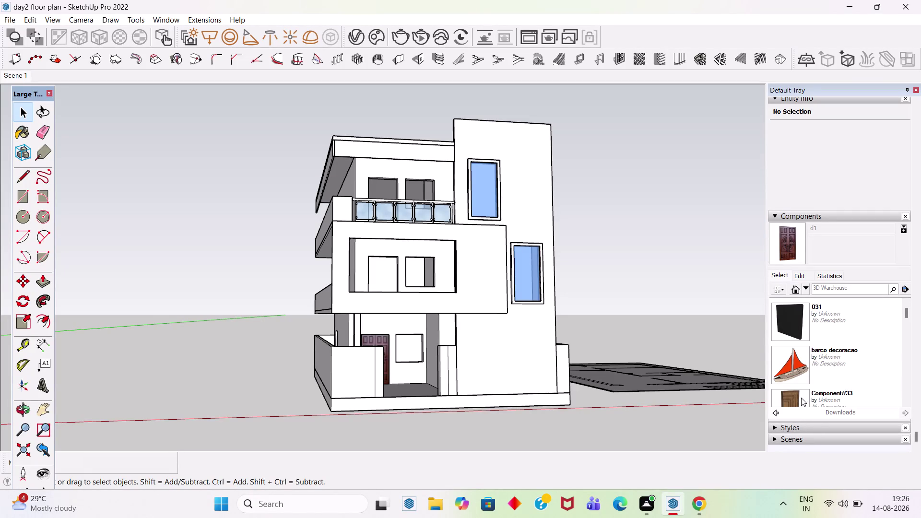
Insert the wooden Component#33 door, accepting the version warning, into the first-floor opening.
scroll(down, 3)
click(795, 323)
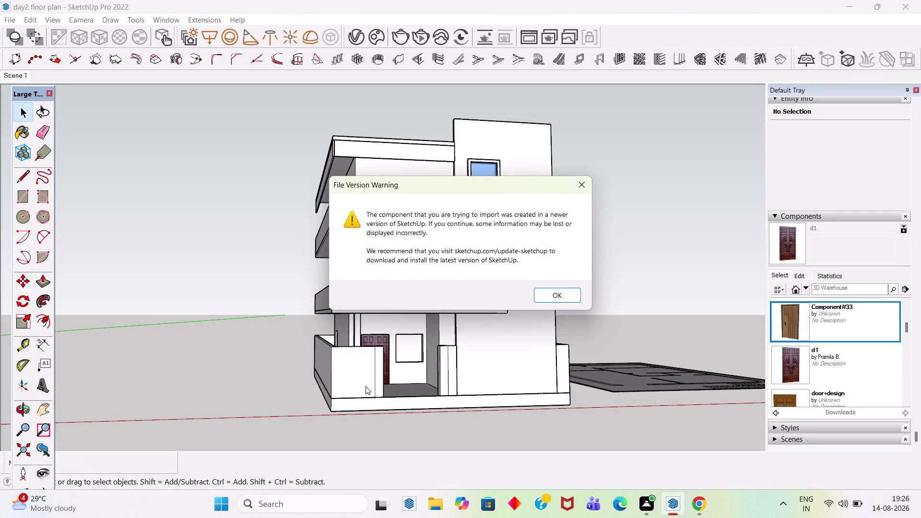
click(581, 184)
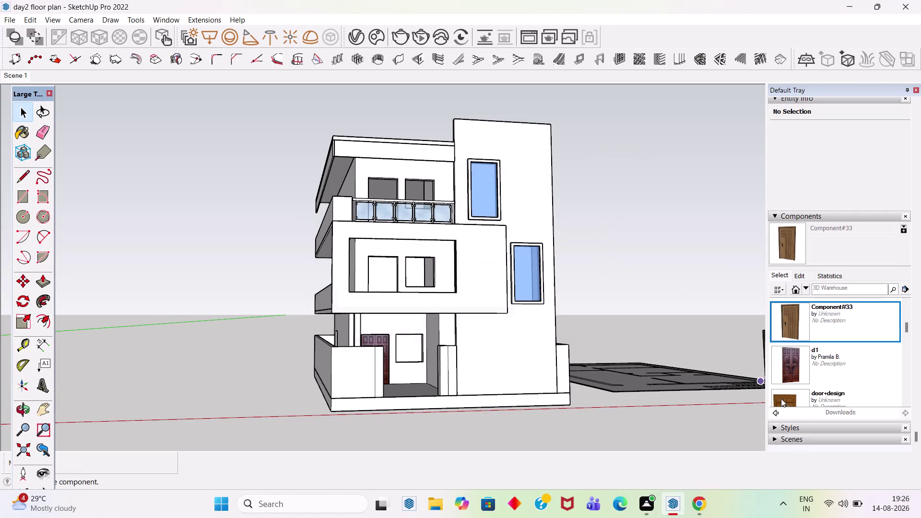
scroll(up, 3)
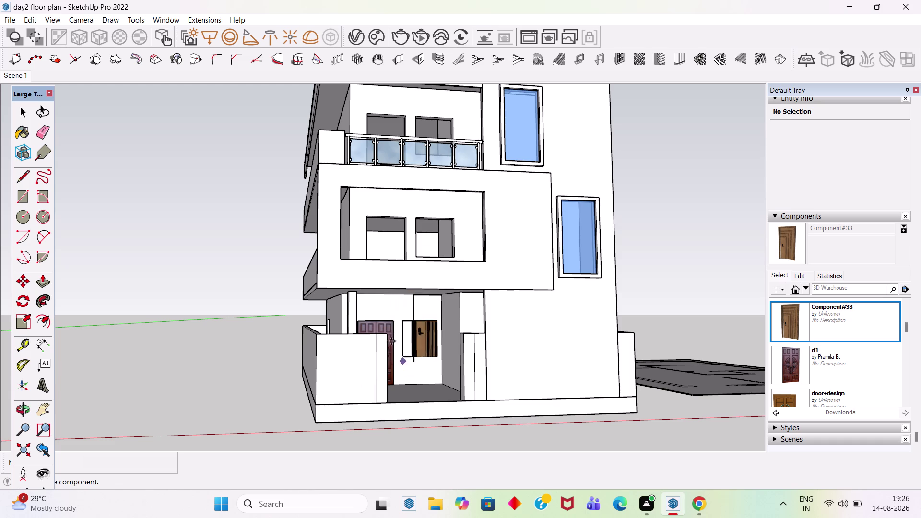
middle_drag(371, 254, 375, 335)
scroll(up, 3)
middle_drag(404, 265, 376, 320)
scroll(up, 3)
click(354, 305)
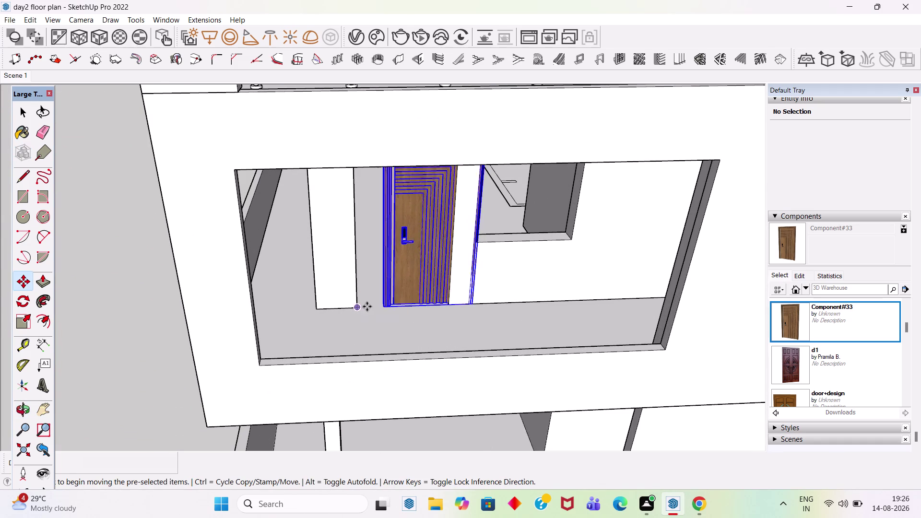
Snap the door's bottom corner to the opening corner and check it beside the window.
scroll(up, 3)
click(374, 297)
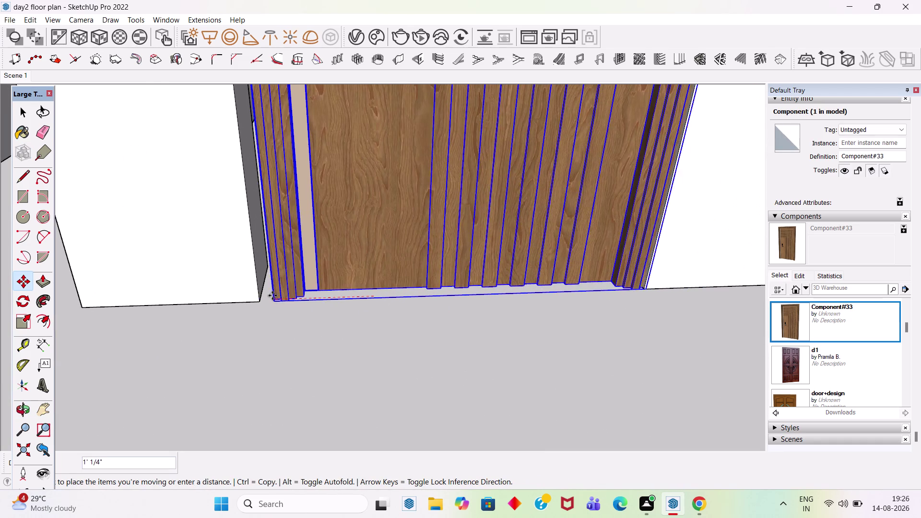
click(256, 300)
scroll(down, 3)
scroll(down, 3)
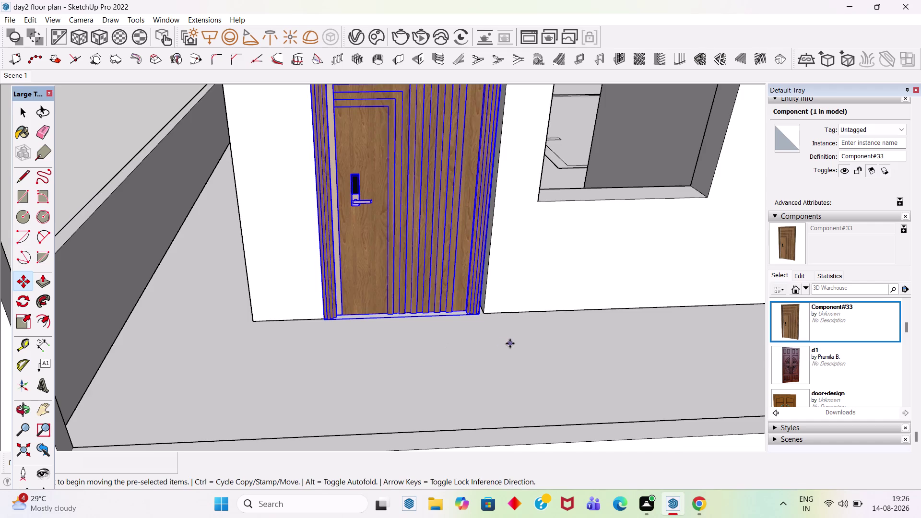
middle_drag(510, 343, 498, 293)
scroll(down, 3)
scroll(up, 3)
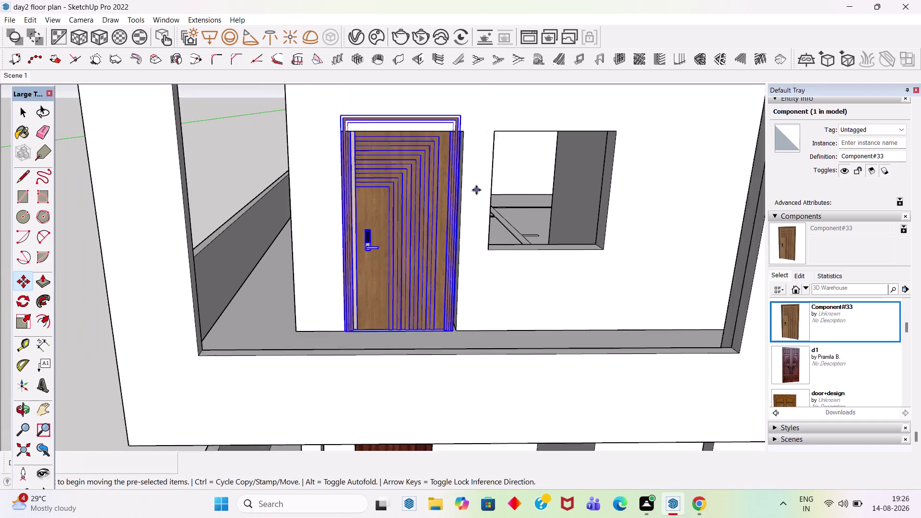
scroll(up, 3)
middle_drag(464, 189, 358, 208)
scroll(up, 3)
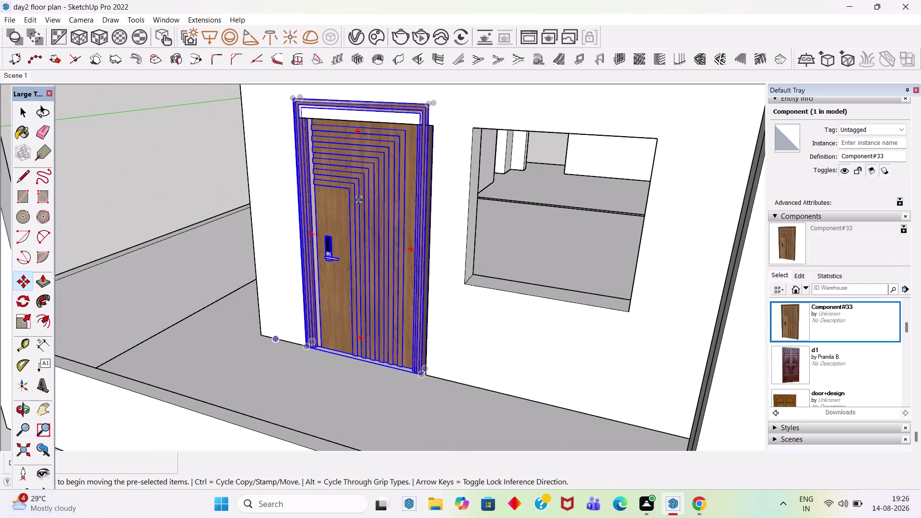
Finish placing the door and stretch its height up to the opening's top.
key(space)
key(s)
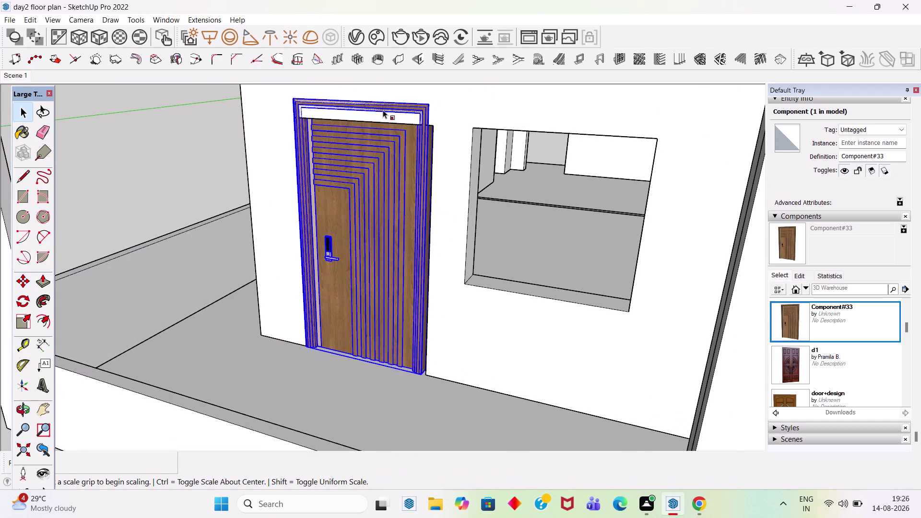
key(k)
scroll(up, 3)
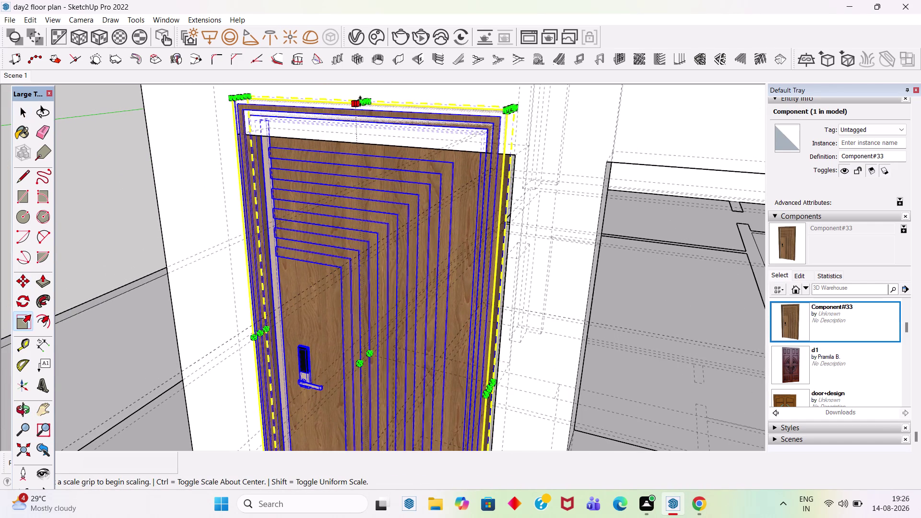
click(360, 102)
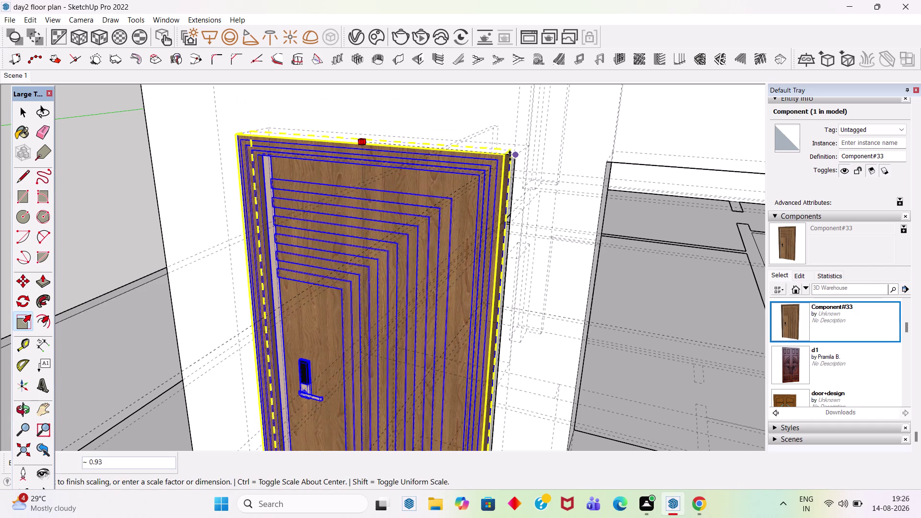
click(514, 155)
scroll(down, 3)
scroll(up, 3)
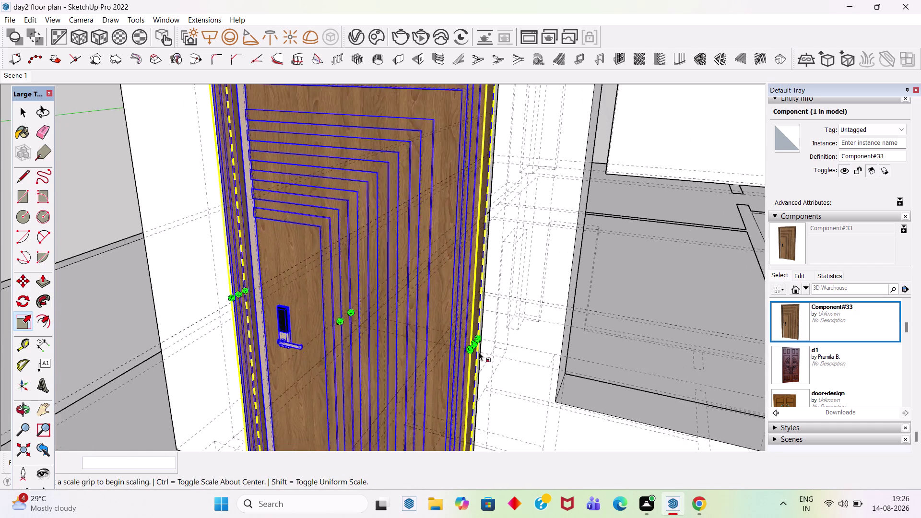
scroll(up, 3)
Stretch the door's width to fill the opening and leave the Scale tool.
click(474, 344)
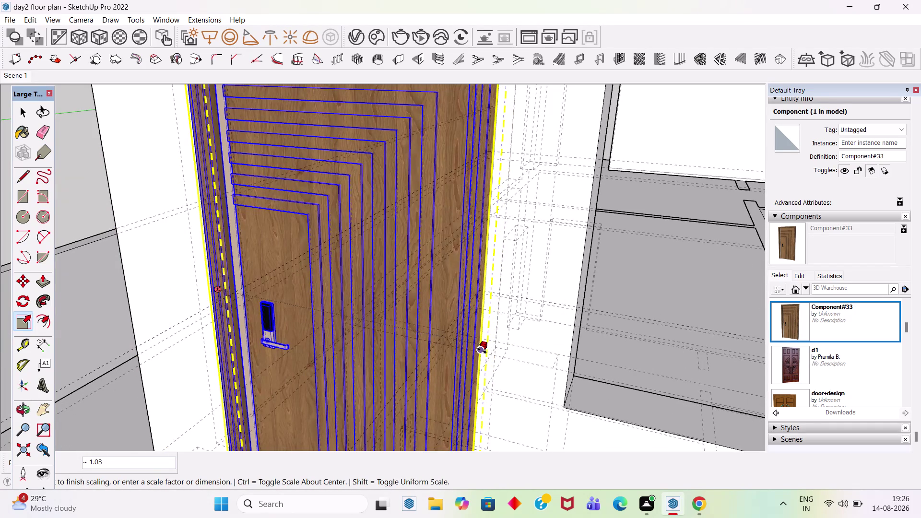
click(482, 356)
key(space)
key(Escape)
scroll(down, 3)
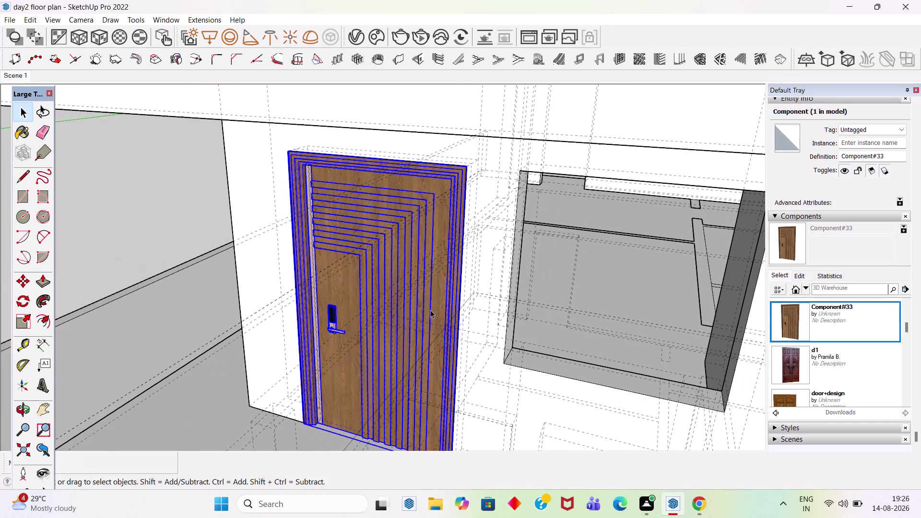
key(space)
key(k)
scroll(down, 3)
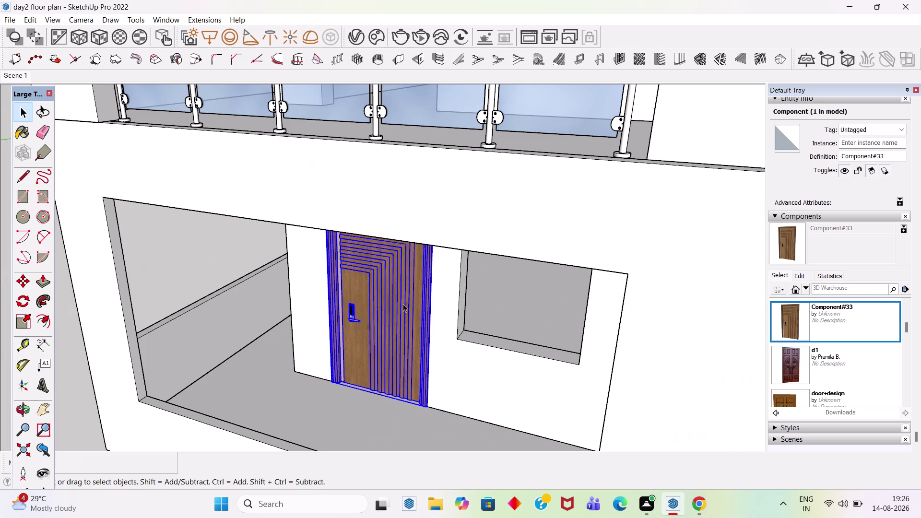
Select the wooden door and pick it up by its top corner with Move.
click(205, 255)
middle_drag(393, 327, 492, 216)
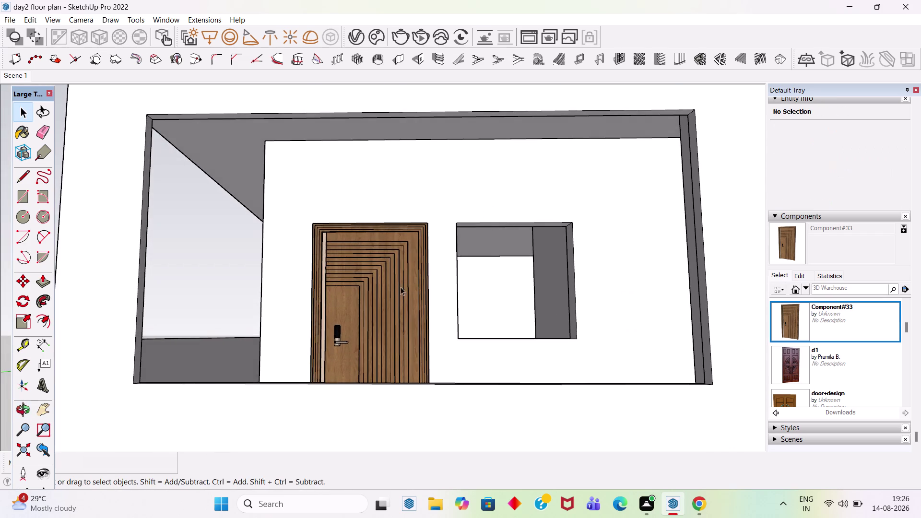
scroll(down, 3)
middle_drag(465, 269, 427, 309)
click(339, 328)
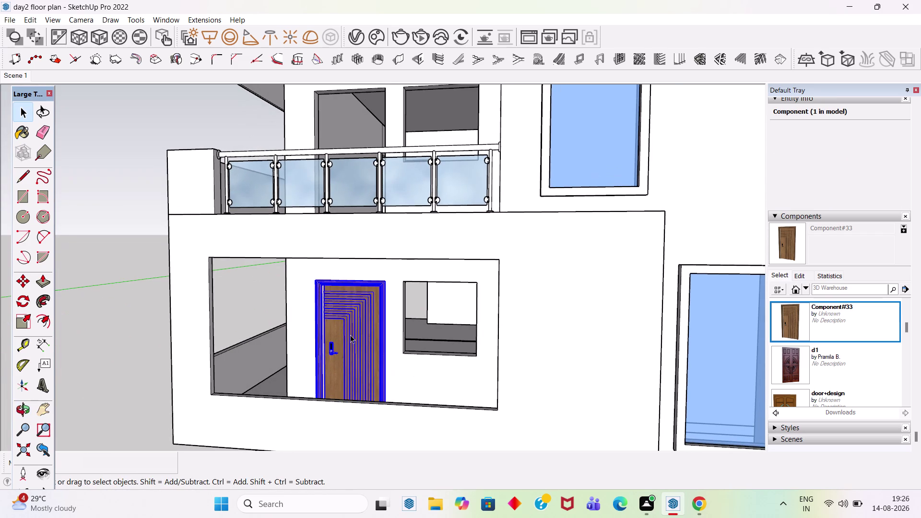
key(m)
scroll(up, 3)
middle_drag(390, 293, 388, 337)
scroll(down, 3)
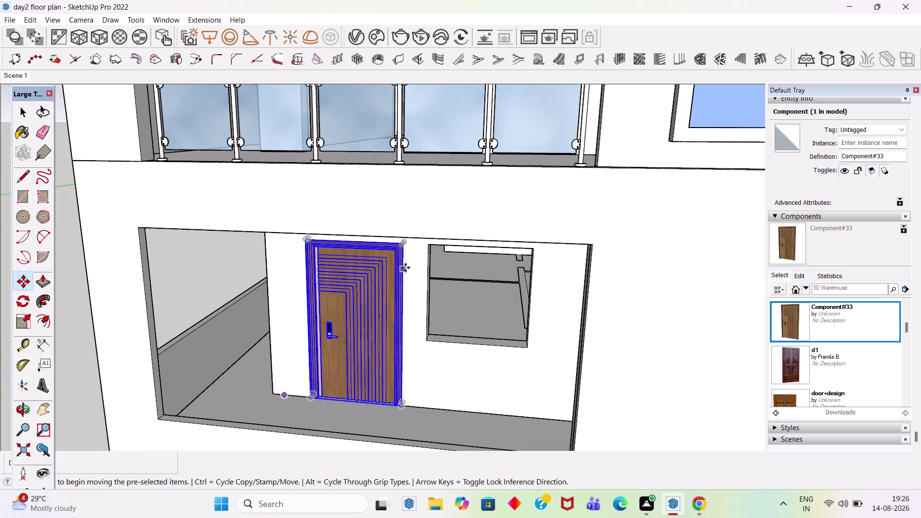
scroll(up, 3)
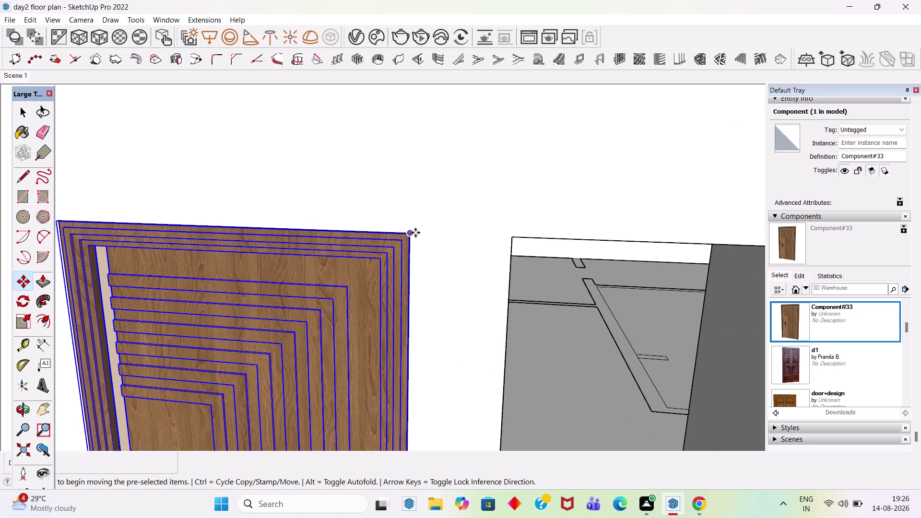
click(409, 233)
Drop the door copy into the second-floor opening behind the glass railing.
scroll(down, 3)
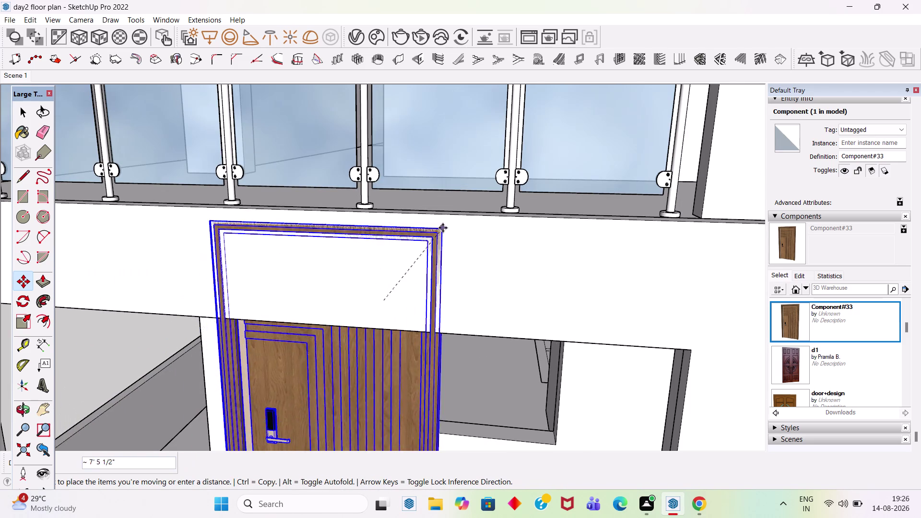
scroll(down, 3)
scroll(down, 3)
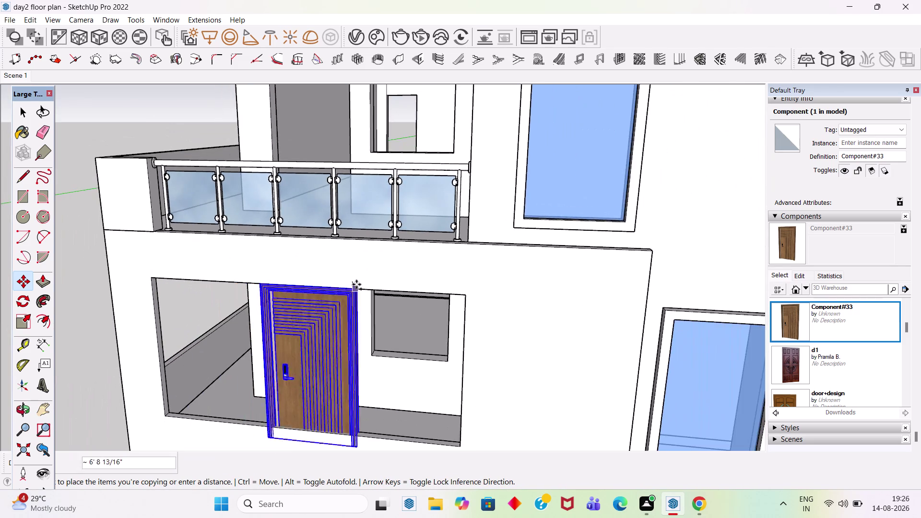
scroll(down, 3)
scroll(up, 3)
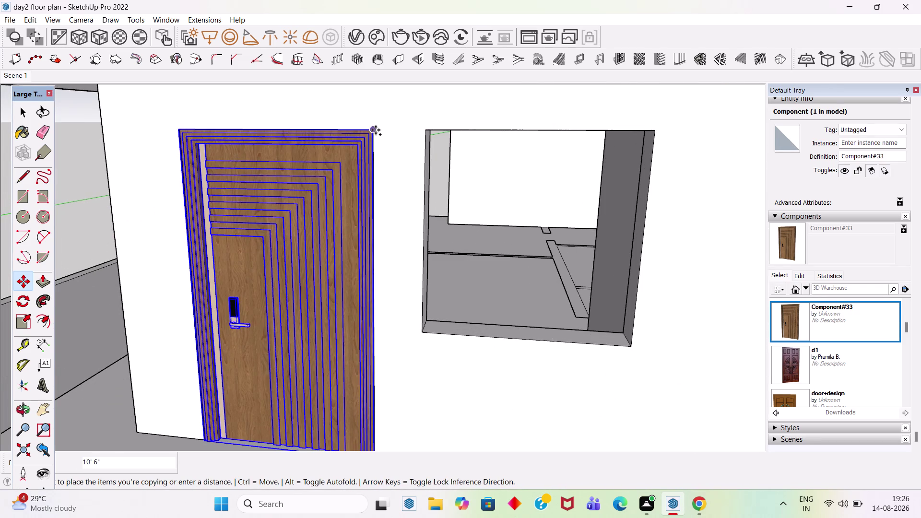
click(375, 130)
key(space)
scroll(down, 3)
click(264, 199)
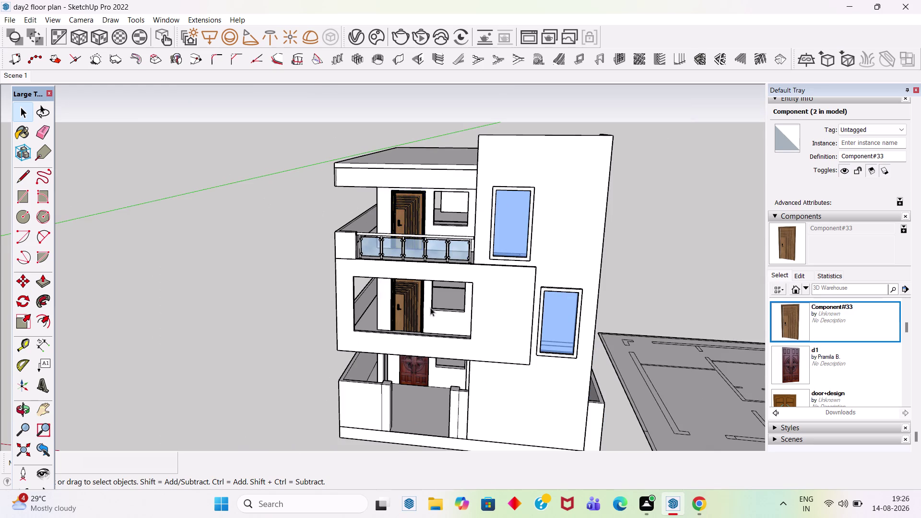
middle_drag(436, 304, 464, 254)
scroll(up, 3)
Delete the old ground-floor door and insert the carved double door into the entrance.
click(407, 383)
key(Delete)
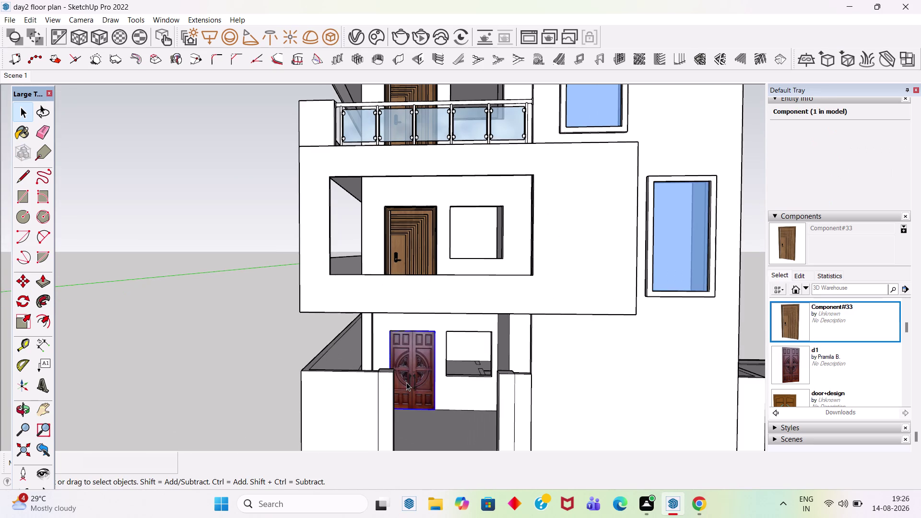
scroll(down, 3)
scroll(down, 3)
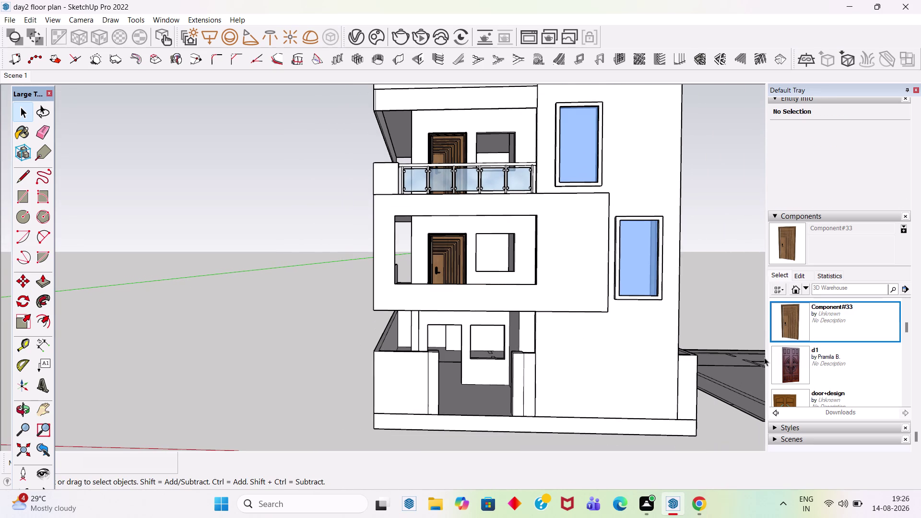
scroll(down, 3)
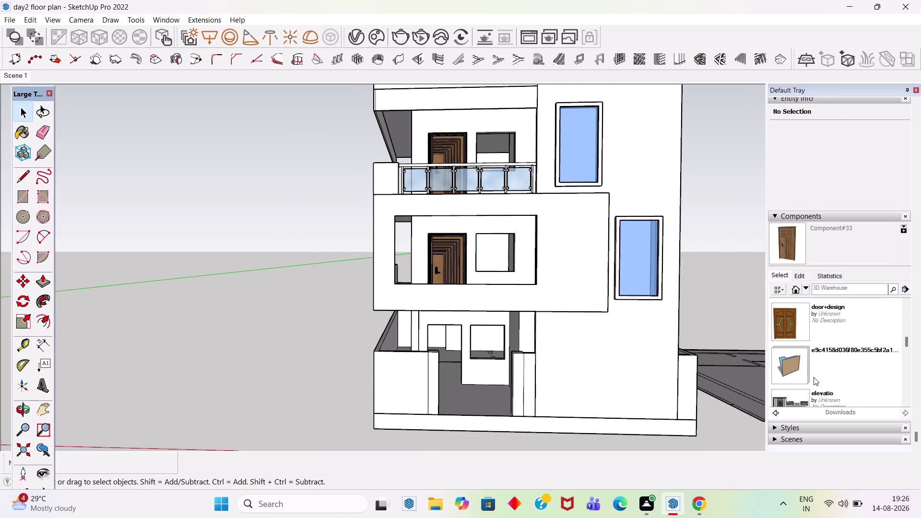
click(782, 317)
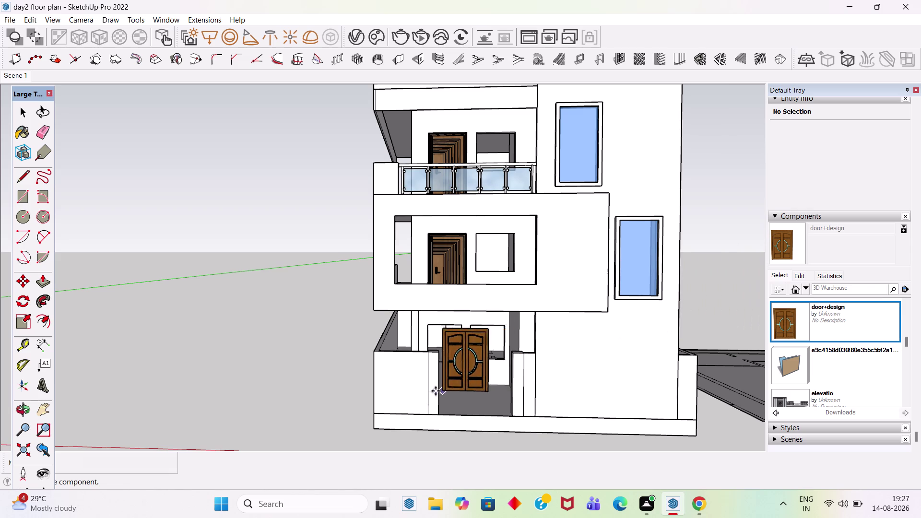
scroll(up, 3)
scroll(up, 3)
middle_drag(485, 369, 448, 428)
scroll(up, 3)
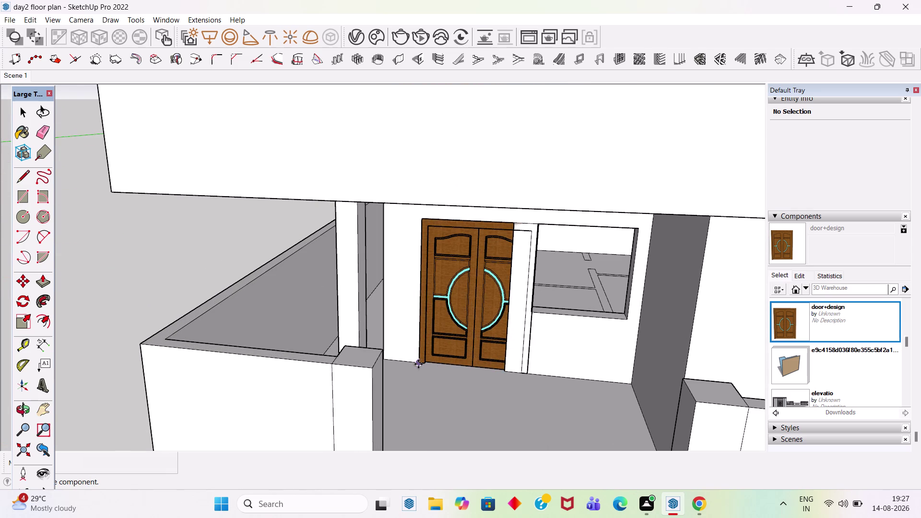
Scale the double door's right side to about 0.78 so it fits the gap.
click(418, 364)
key(s)
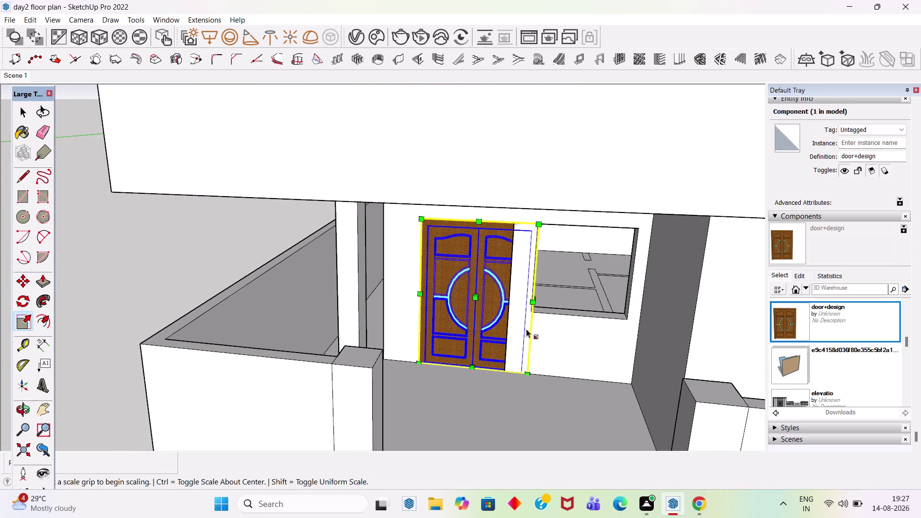
scroll(up, 3)
middle_drag(553, 293, 513, 290)
scroll(up, 3)
scroll(up, 3)
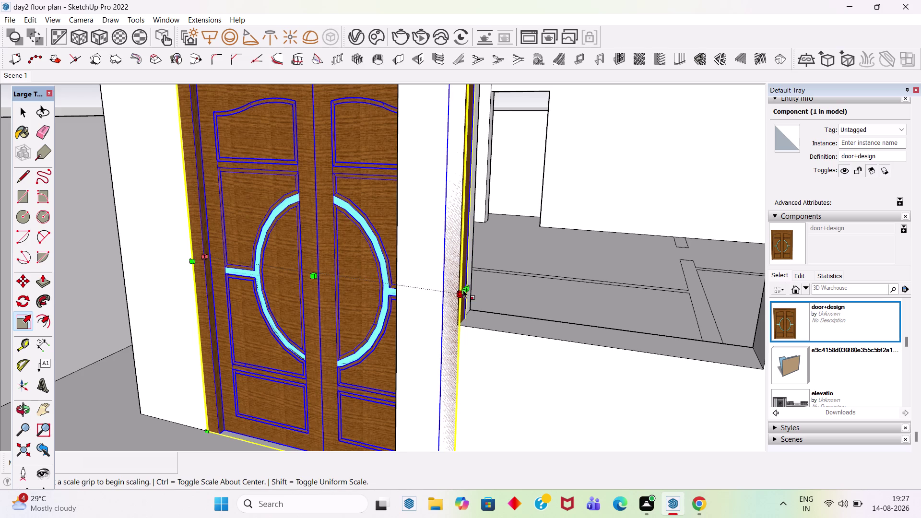
click(464, 288)
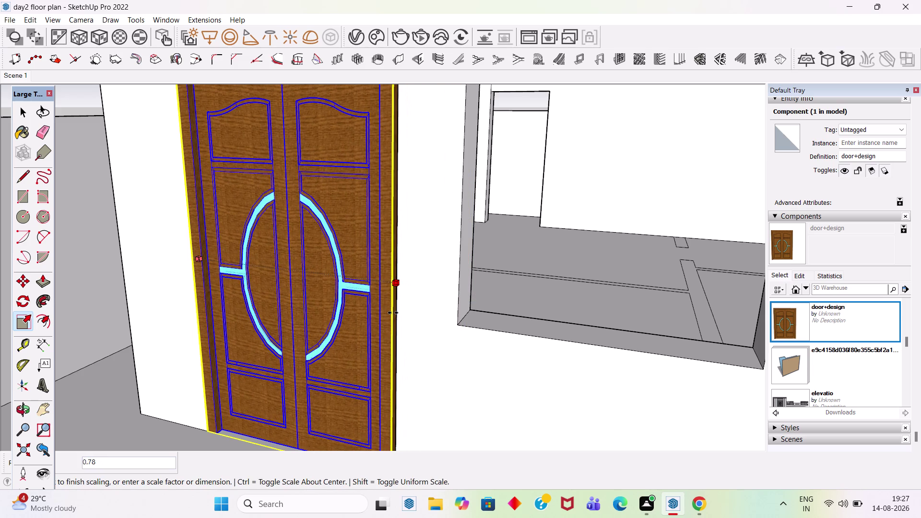
click(397, 319)
scroll(down, 3)
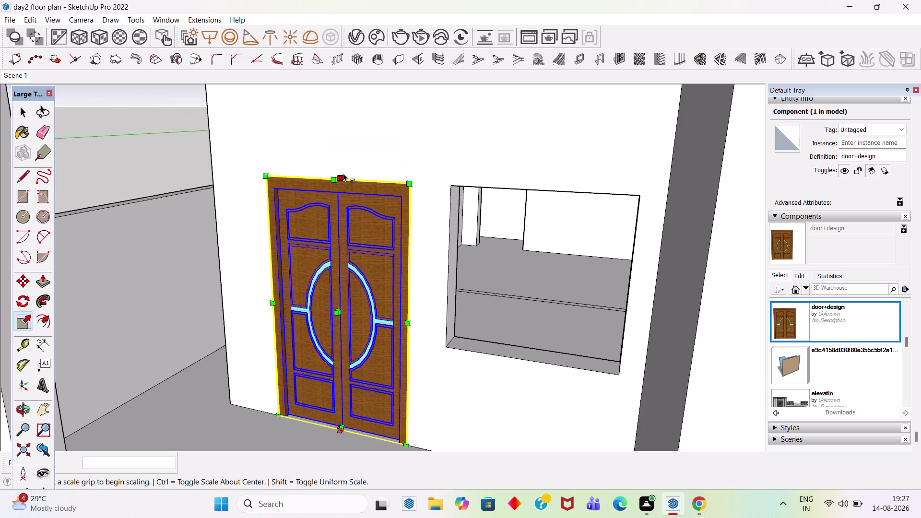
scroll(up, 3)
middle_drag(357, 181, 517, 172)
scroll(down, 3)
key(space)
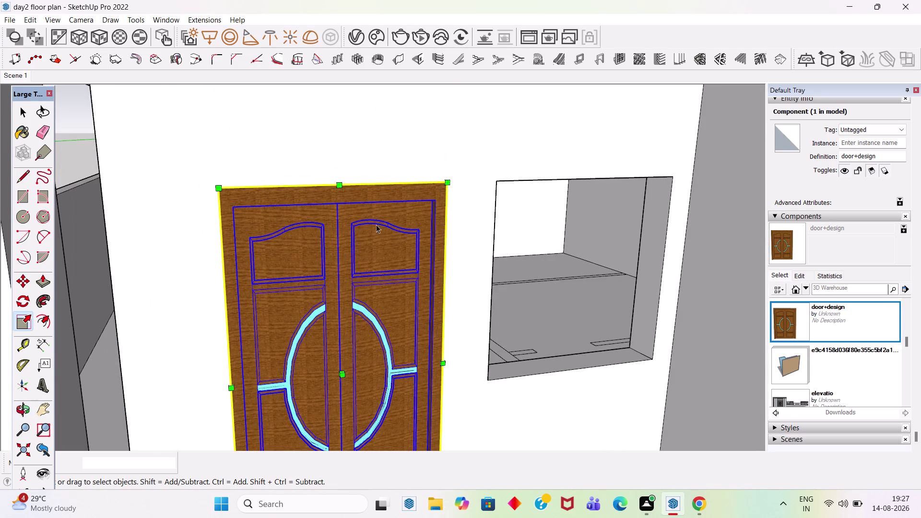
Deselect the door and frame the whole house front.
scroll(down, 3)
scroll(down, 3)
scroll(down, 3)
click(129, 269)
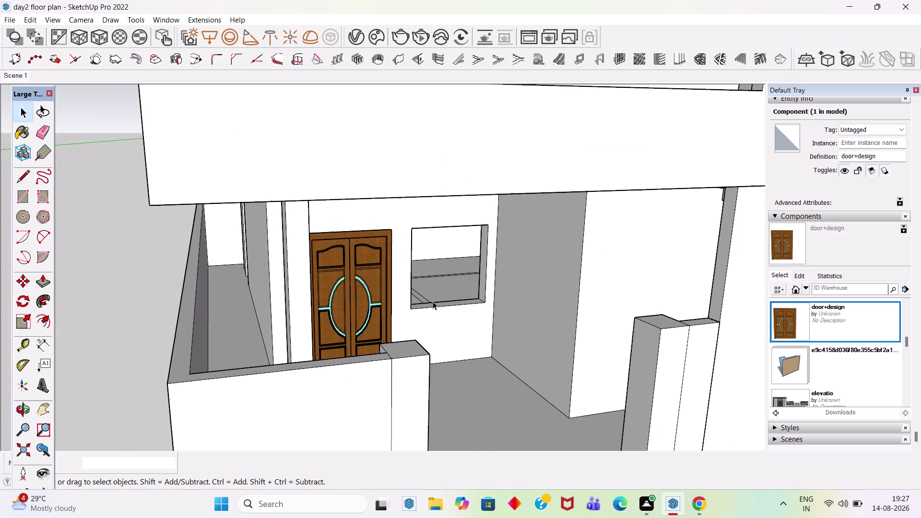
middle_drag(422, 296, 360, 257)
scroll(down, 3)
middle_drag(343, 318, 331, 318)
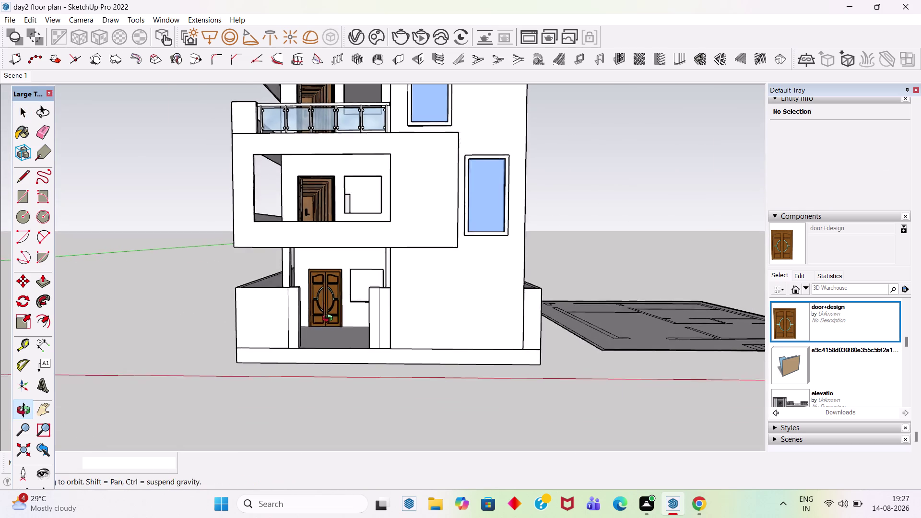
middle_drag(331, 318, 353, 316)
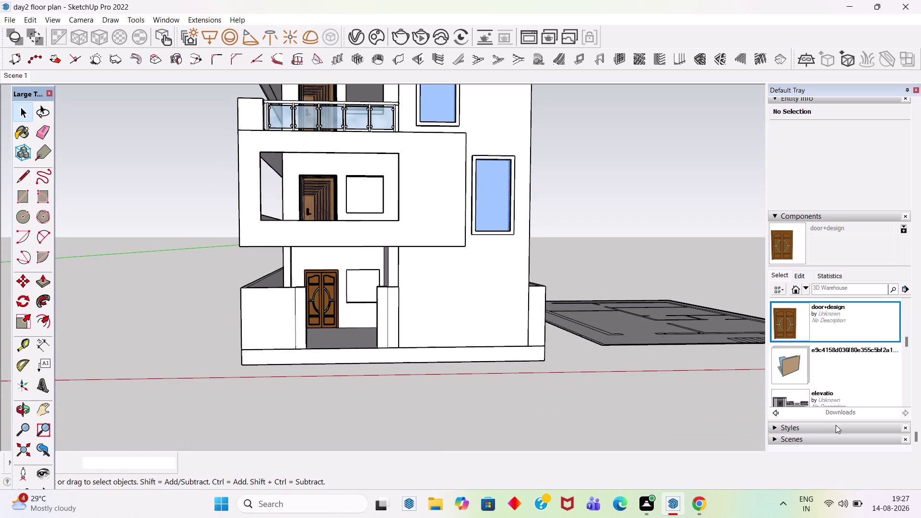
scroll(down, 3)
Place the Janela aluminio window in the ground-floor wall beside the double door.
click(791, 336)
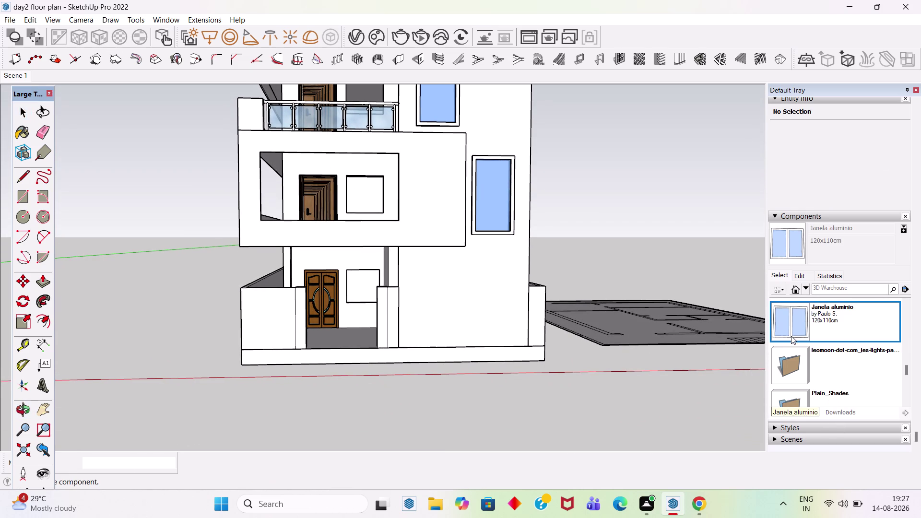
scroll(up, 3)
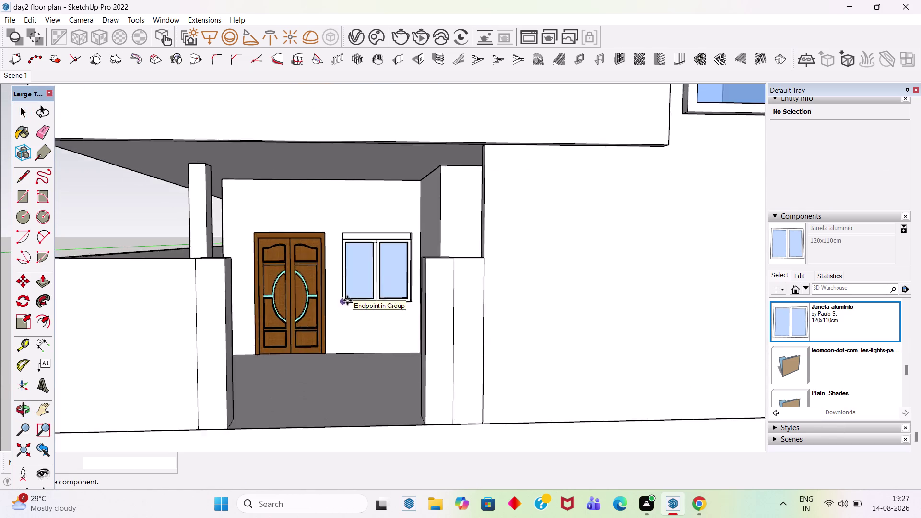
scroll(up, 3)
scroll(up, 3)
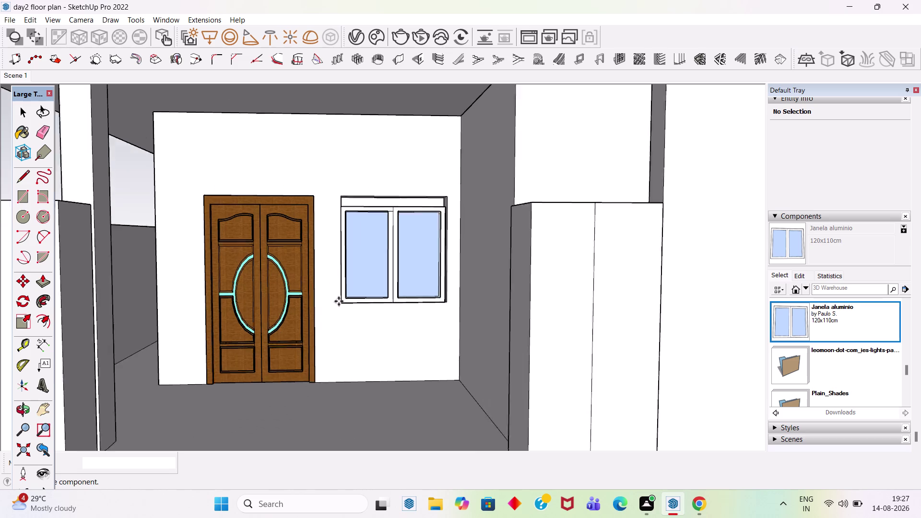
scroll(up, 3)
scroll(up, 3)
click(342, 303)
Orbit around the new aluminium window to inspect it from the side.
middle_drag(425, 242, 366, 352)
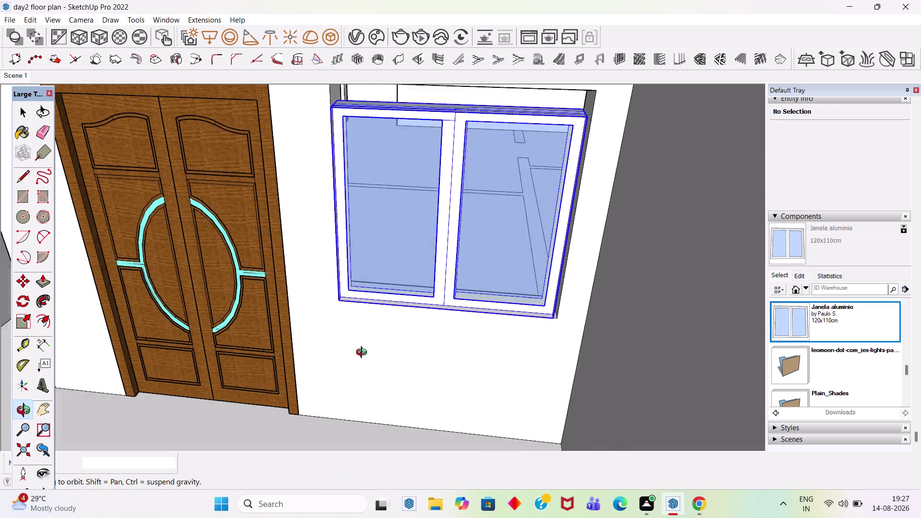
middle_drag(366, 353, 337, 335)
scroll(down, 3)
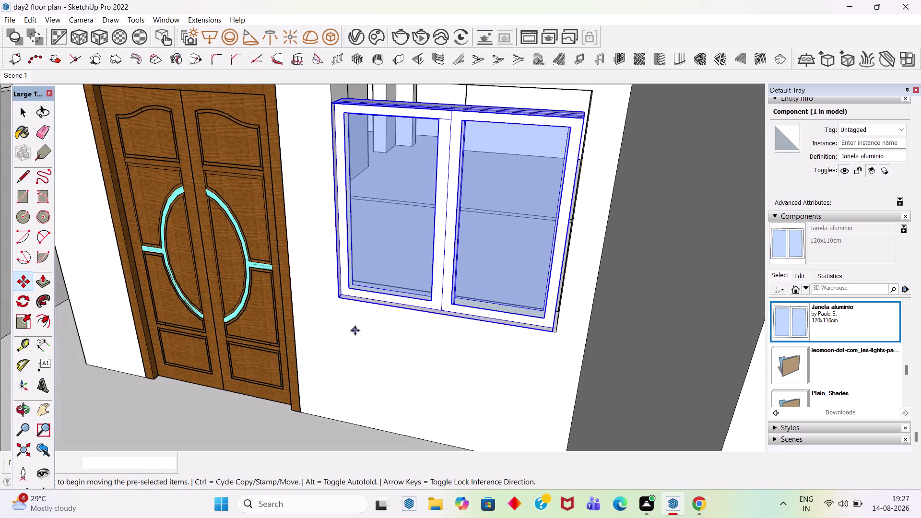
scroll(down, 3)
click(30, 452)
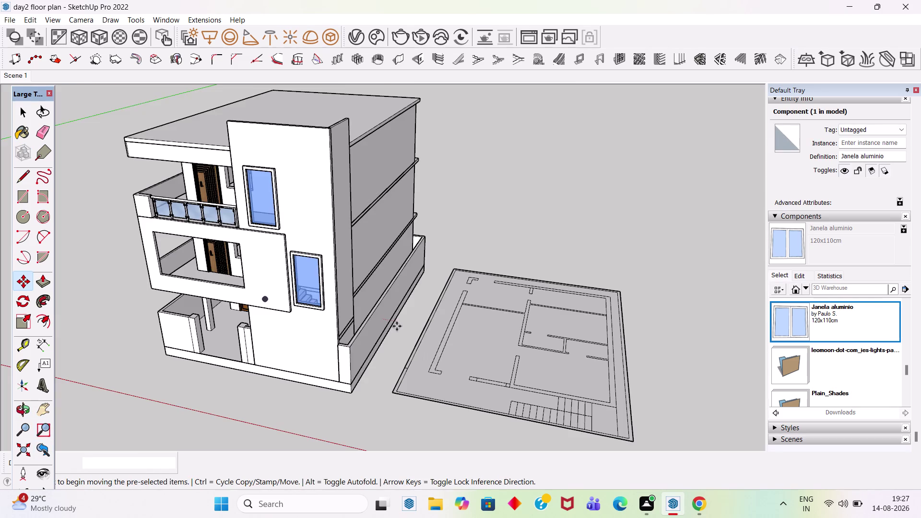
scroll(up, 3)
middle_drag(342, 274, 515, 194)
scroll(up, 3)
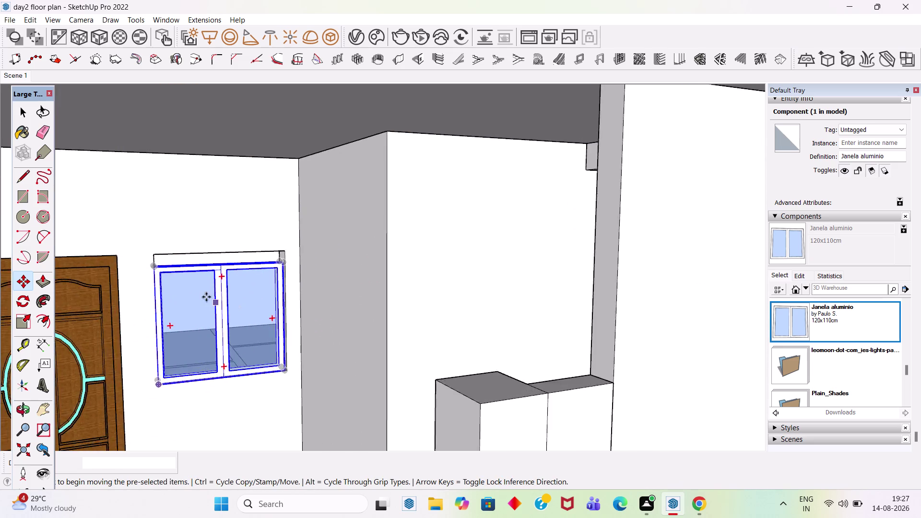
Stretch the window's top edge up to the opening top, about 1.11 scale.
scroll(up, 3)
middle_drag(267, 275, 236, 324)
key(s)
scroll(up, 3)
scroll(up, 3)
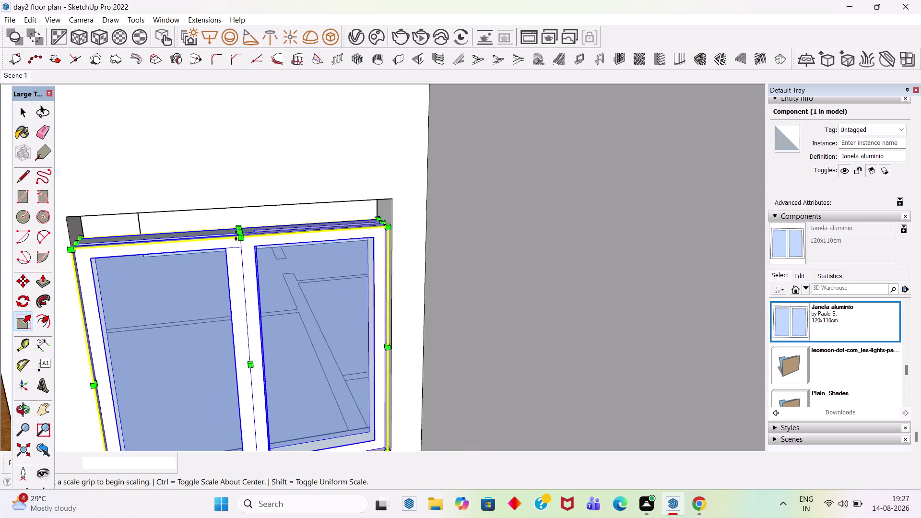
scroll(up, 3)
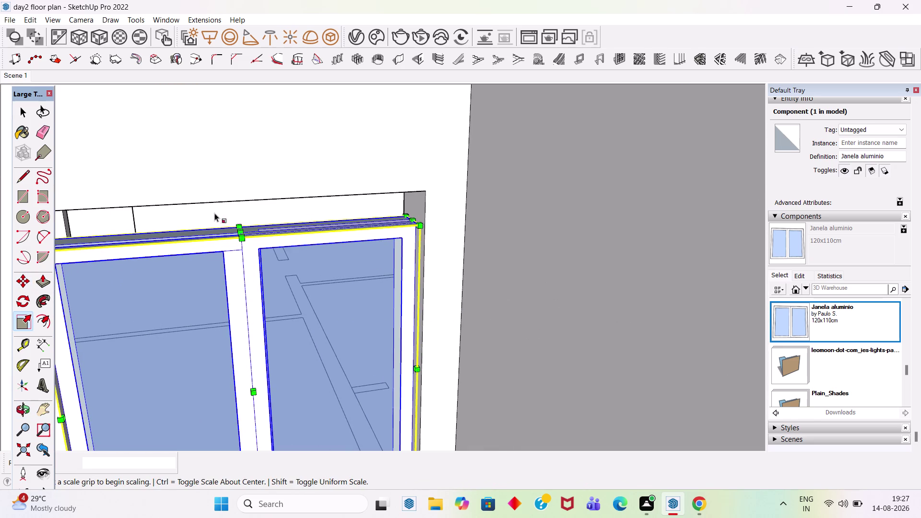
click(241, 230)
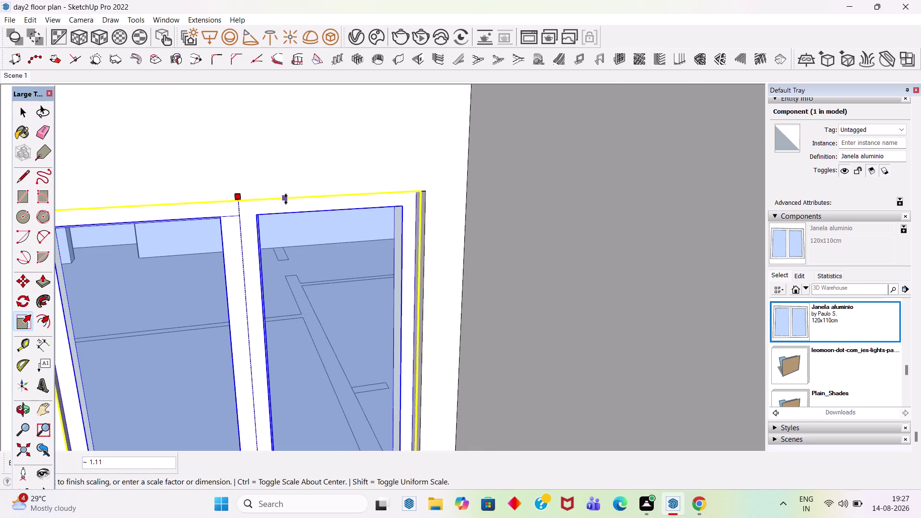
click(291, 199)
key(space)
Switch to Move on the aluminium window to start copying it.
scroll(down, 3)
scroll(down, 3)
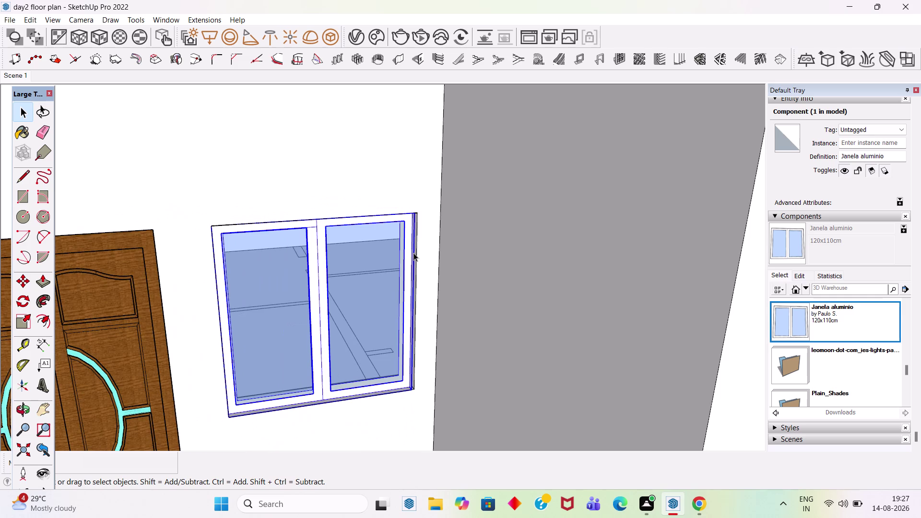
key(space)
text(m)
key(space)
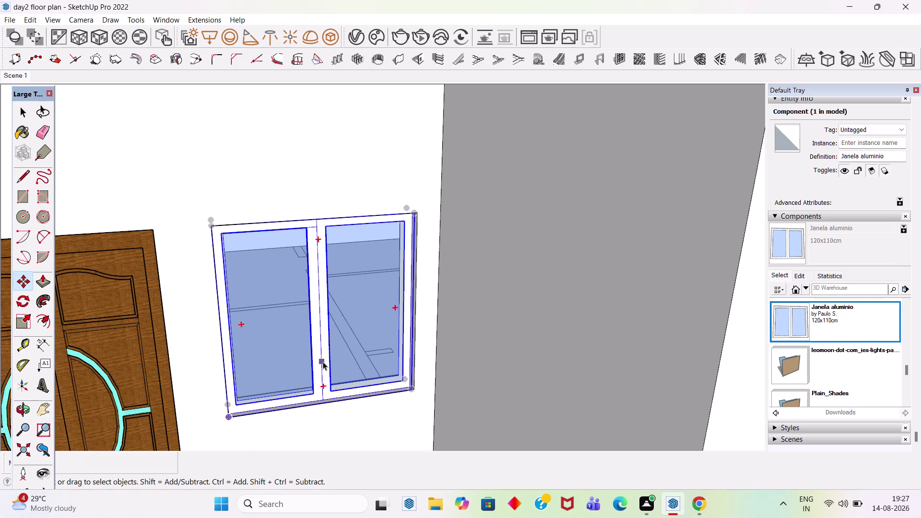
click(323, 361)
Begin moving the aluminium window from its bottom corner and bring the first-floor opening into view.
key(m)
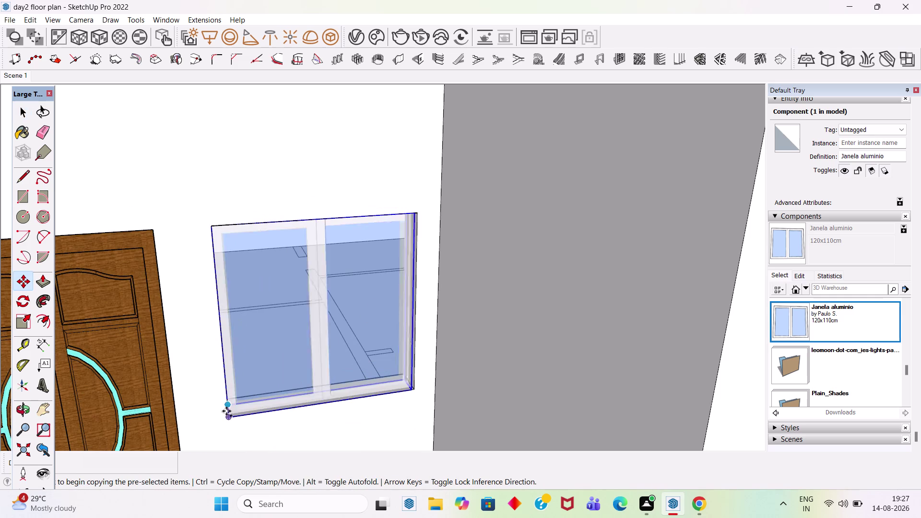
click(227, 419)
scroll(down, 3)
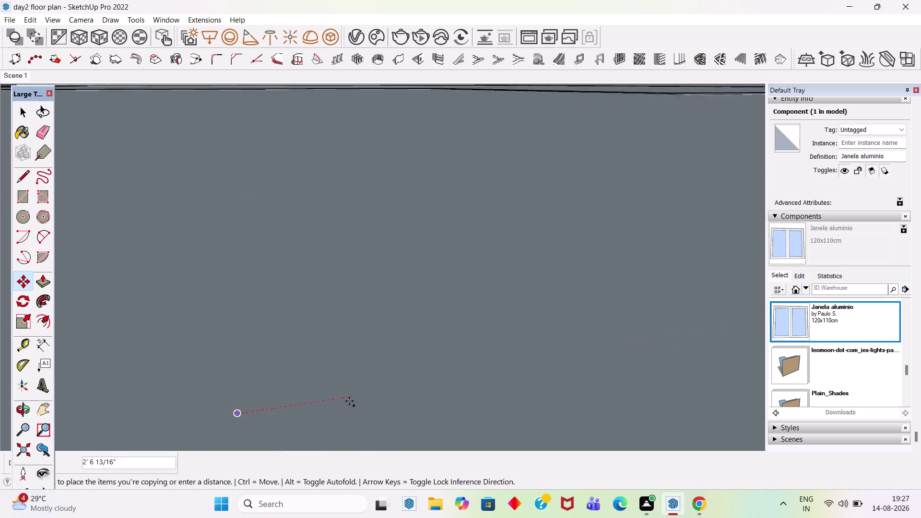
scroll(down, 3)
scroll(down, 3)
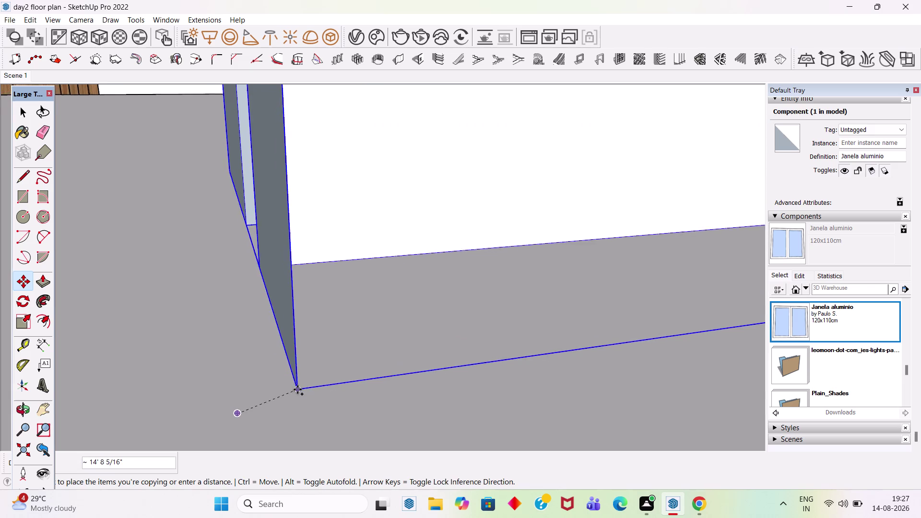
scroll(down, 3)
scroll(up, 3)
scroll(down, 3)
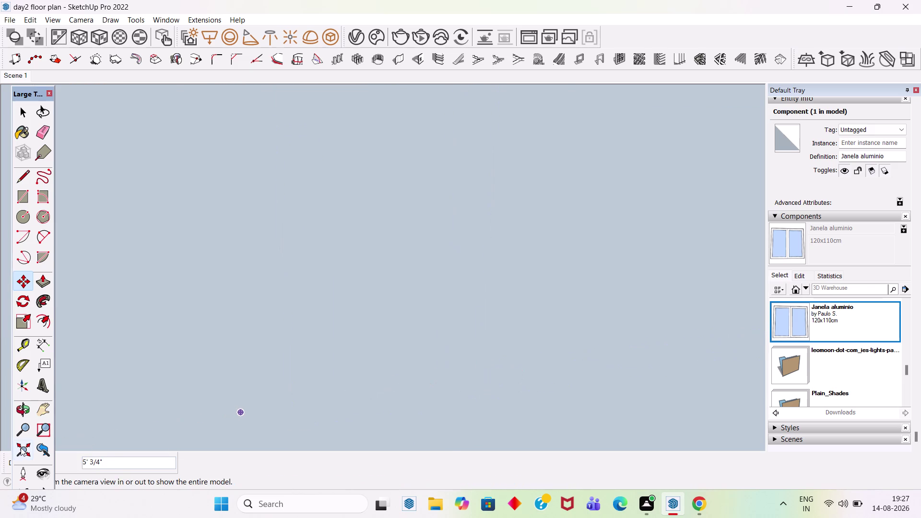
click(20, 449)
scroll(down, 3)
scroll(up, 3)
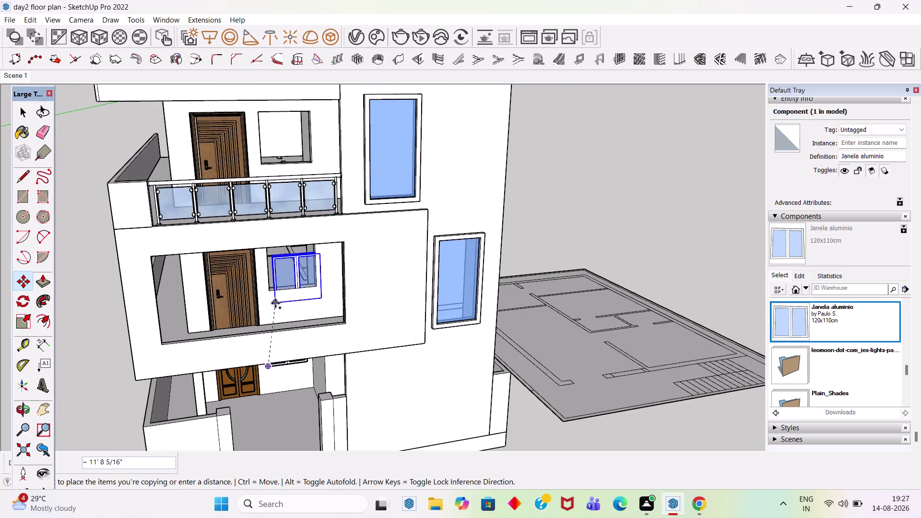
scroll(up, 3)
scroll(up, 3)
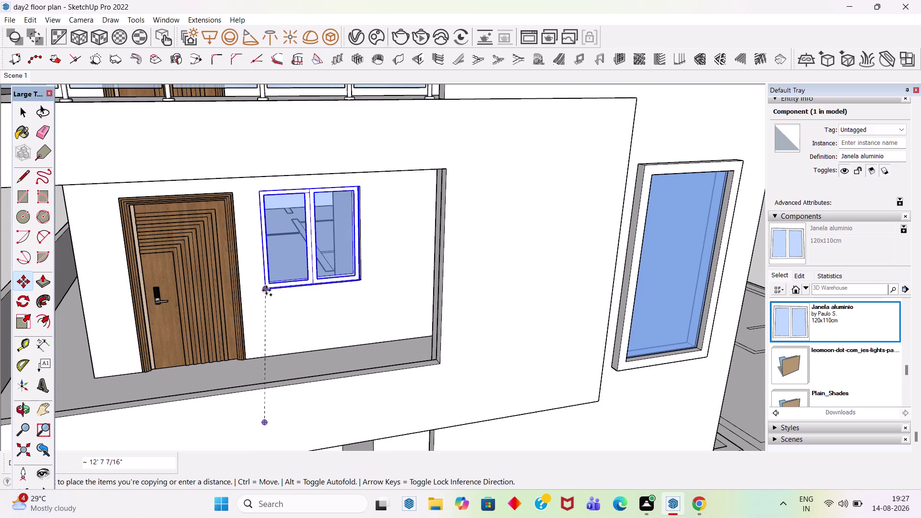
scroll(down, 3)
middle_drag(308, 303, 325, 307)
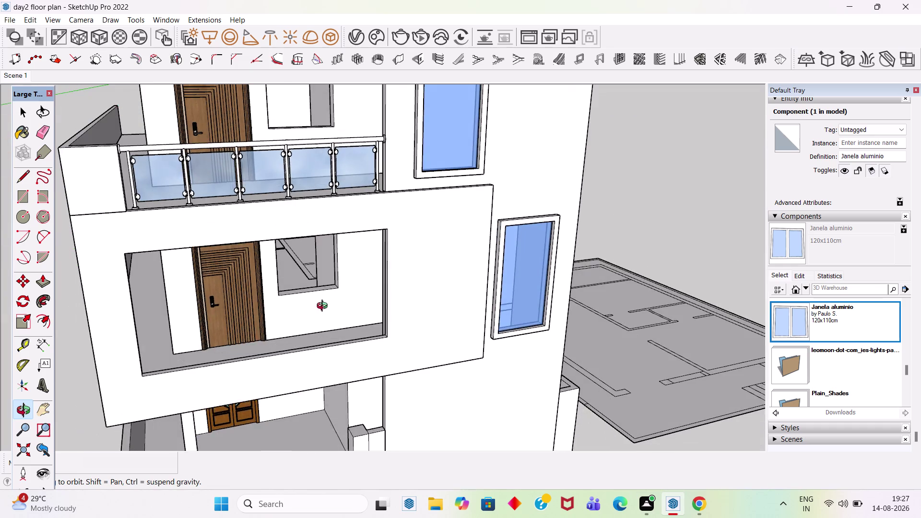
middle_drag(325, 307, 323, 307)
scroll(up, 3)
Copy the aluminium window from its lower corner into the upper-floor and lower-floor openings.
click(272, 301)
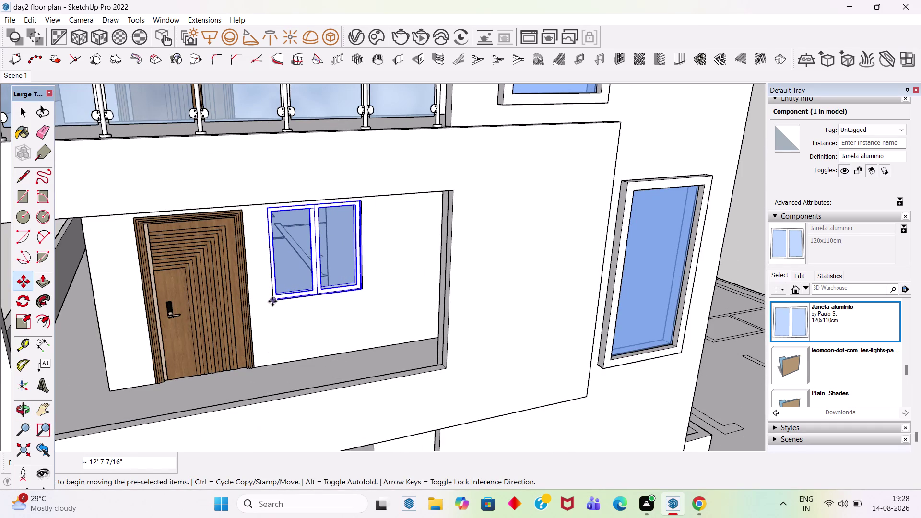
click(275, 300)
scroll(down, 3)
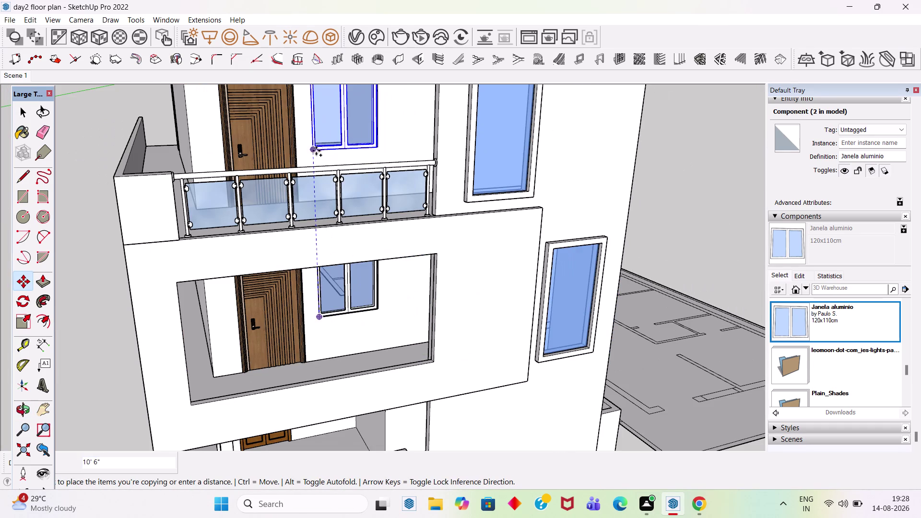
click(318, 148)
key(space)
scroll(down, 3)
click(176, 249)
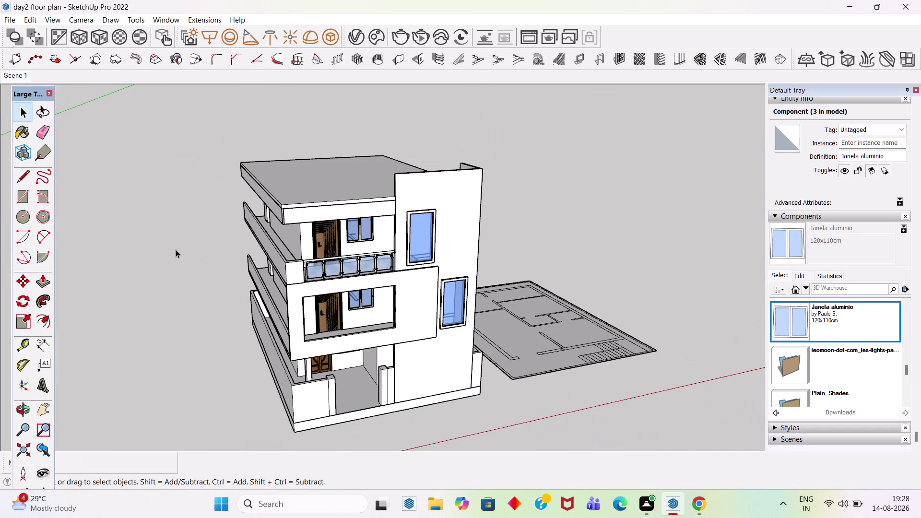
key(Escape)
middle_drag(399, 335, 328, 249)
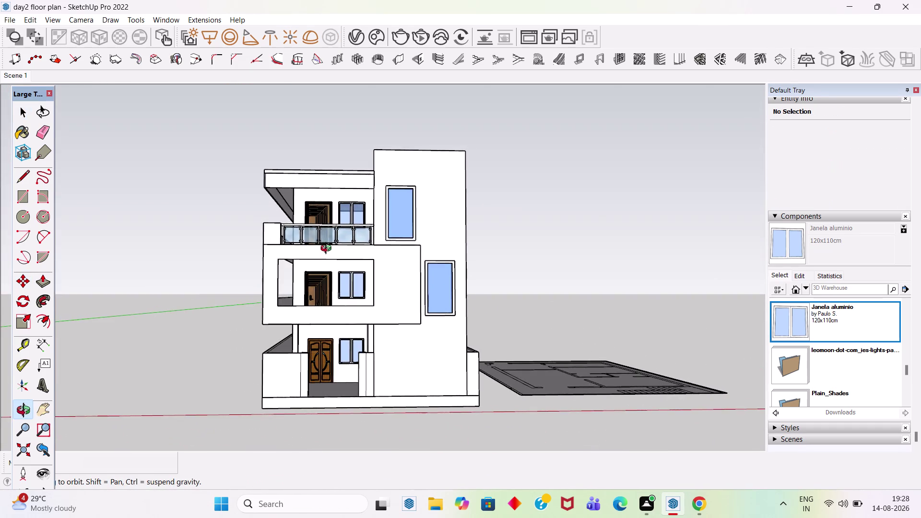
middle_drag(329, 249, 341, 287)
scroll(up, 3)
scroll(up, 3)
scroll(down, 3)
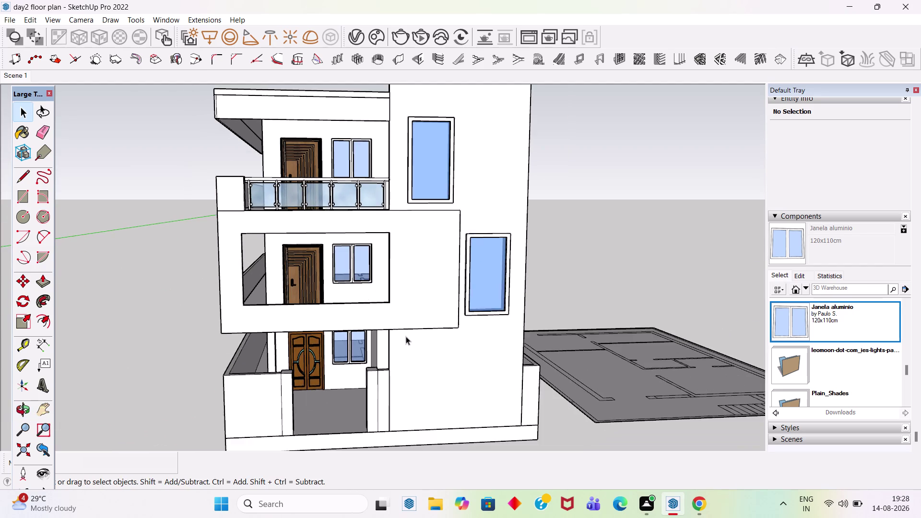
middle_drag(408, 333, 600, 326)
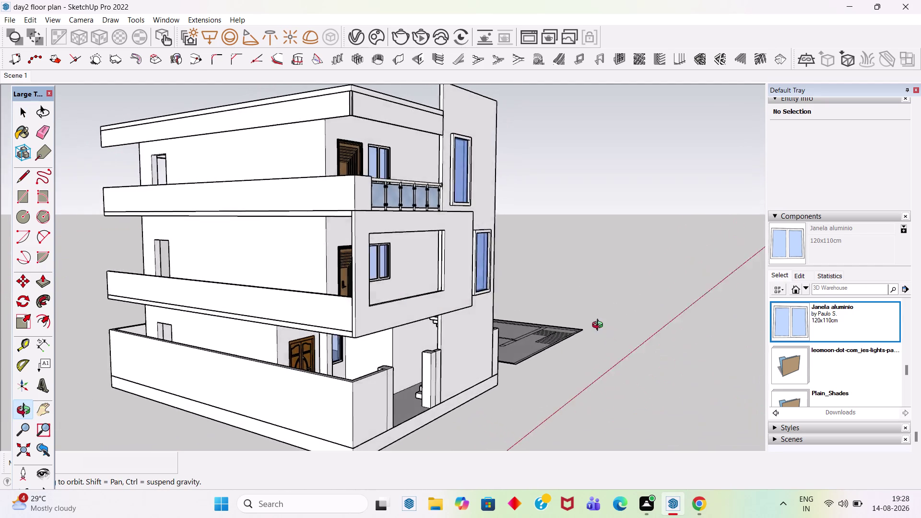
middle_drag(600, 326, 461, 435)
scroll(down, 3)
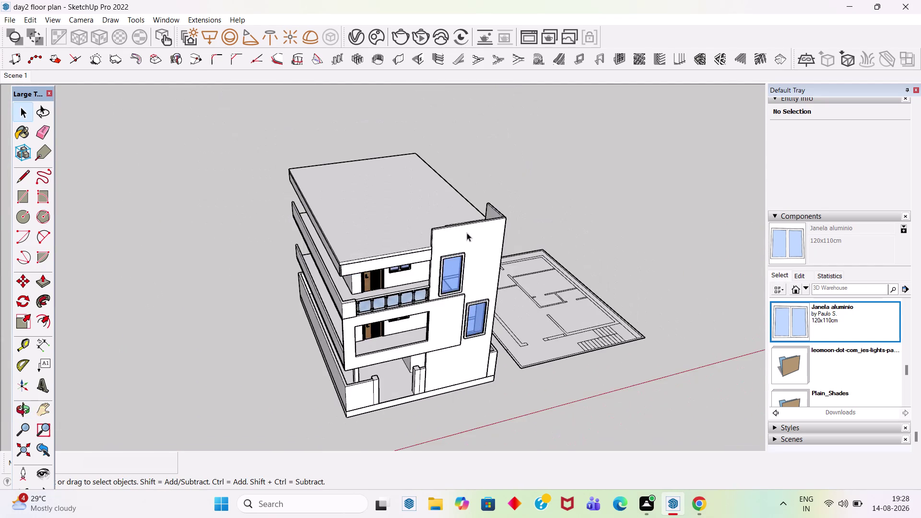
middle_drag(467, 234, 527, 379)
scroll(up, 3)
scroll(down, 3)
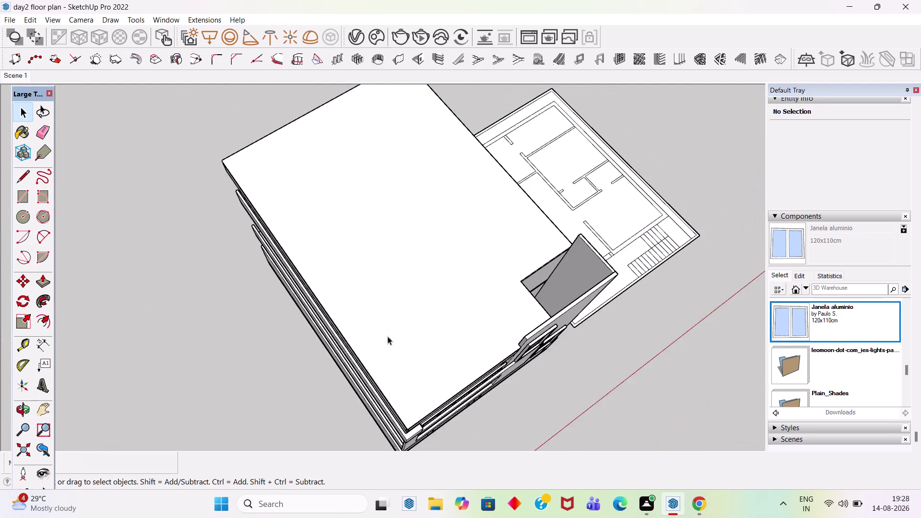
scroll(down, 3)
scroll(up, 3)
middle_drag(372, 355, 543, 325)
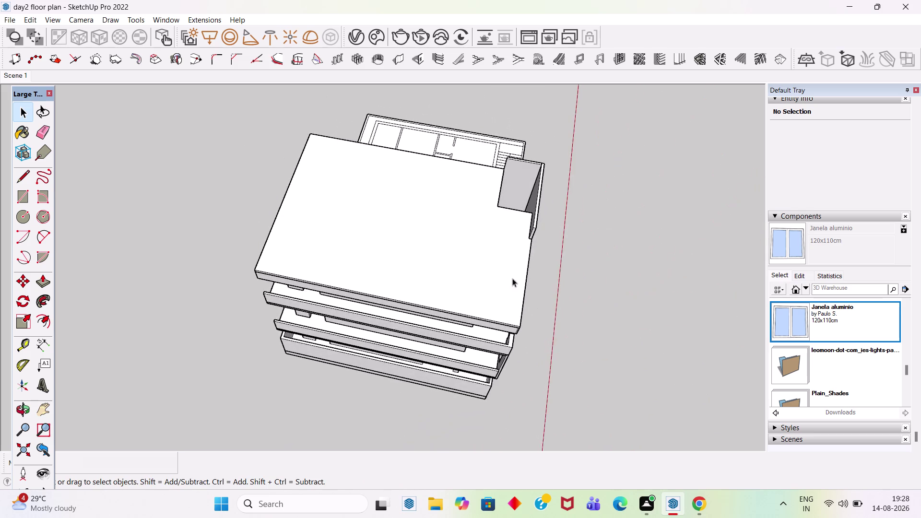
scroll(up, 3)
Draw lines along the roof's right, front and left top edges to the back corner.
key(l)
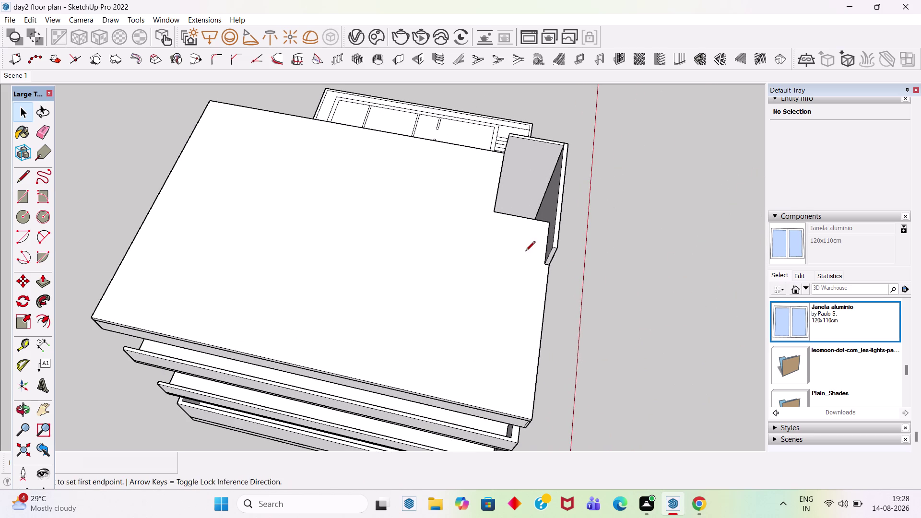
click(549, 267)
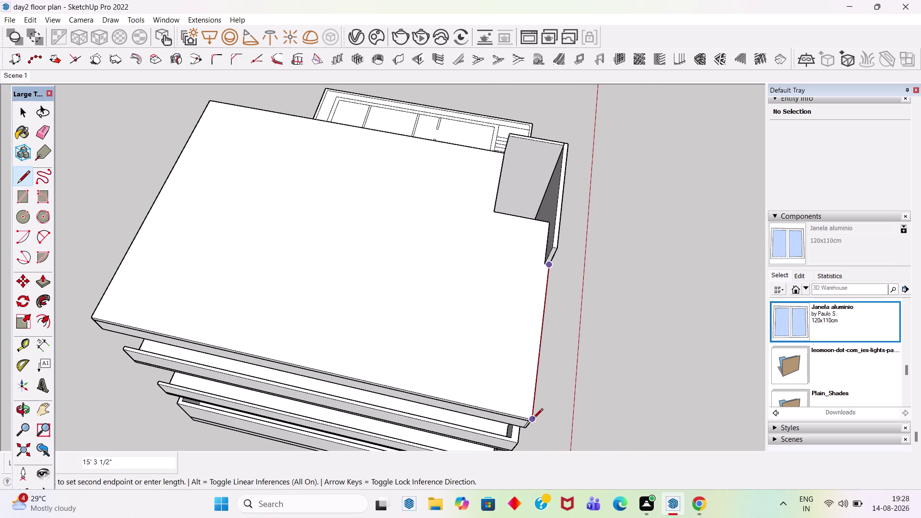
click(533, 419)
click(93, 318)
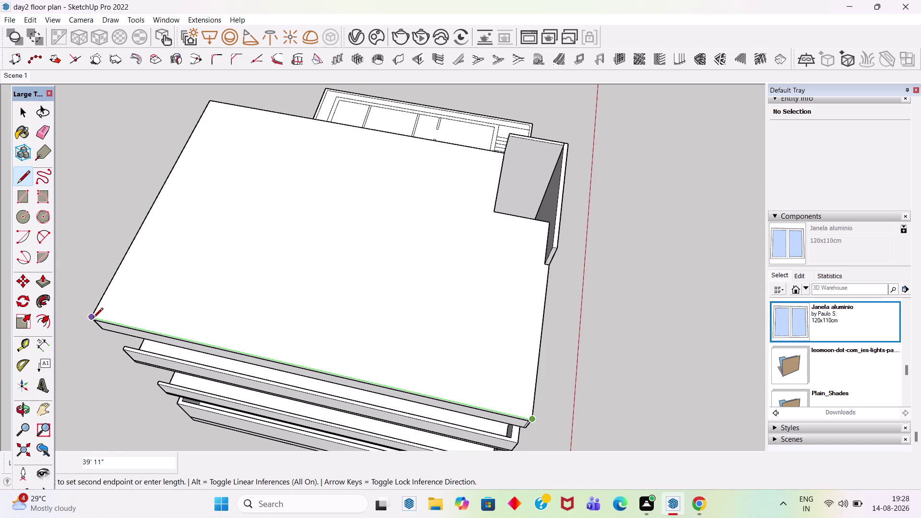
click(211, 102)
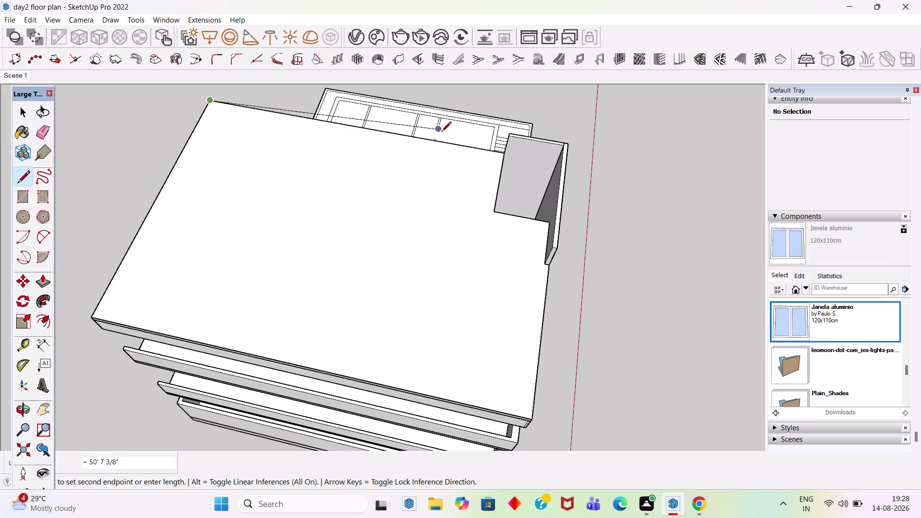
Trace the roof's back edge to close the outline and end the line.
middle_drag(453, 151, 685, 142)
scroll(down, 3)
scroll(up, 3)
scroll(up, 3)
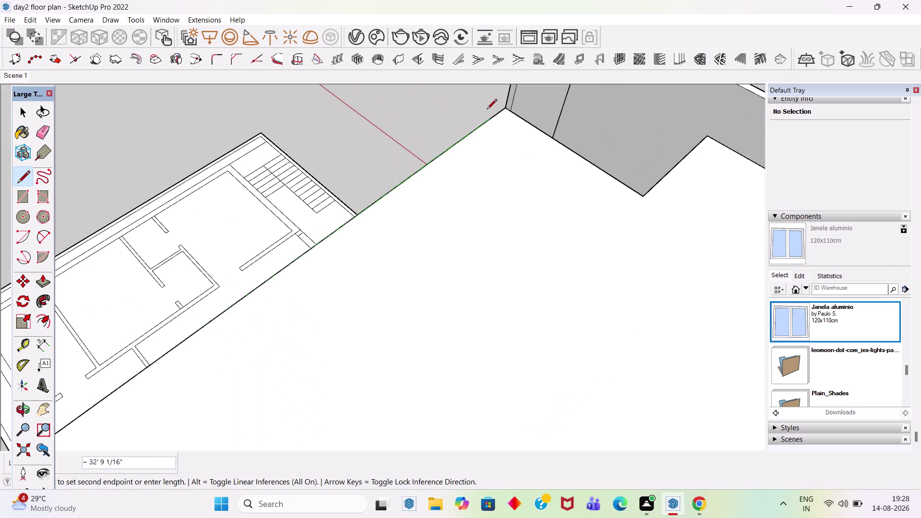
click(503, 109)
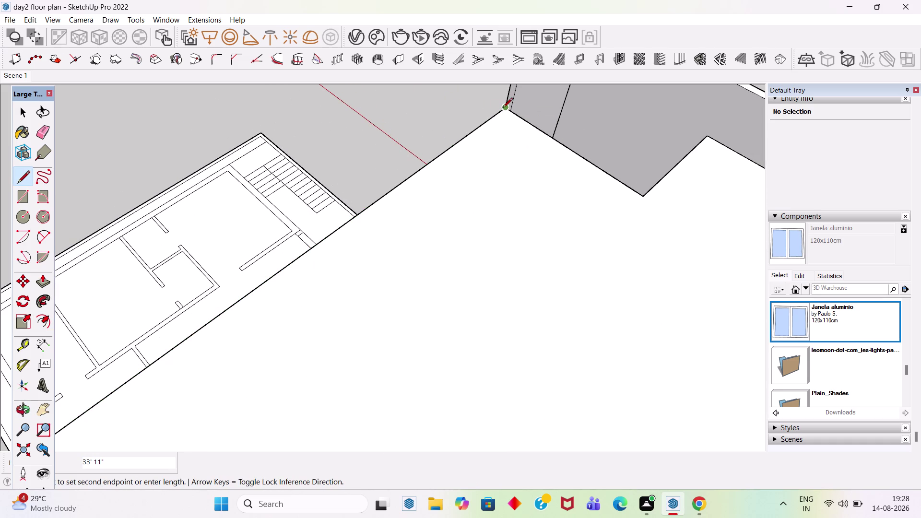
key(space)
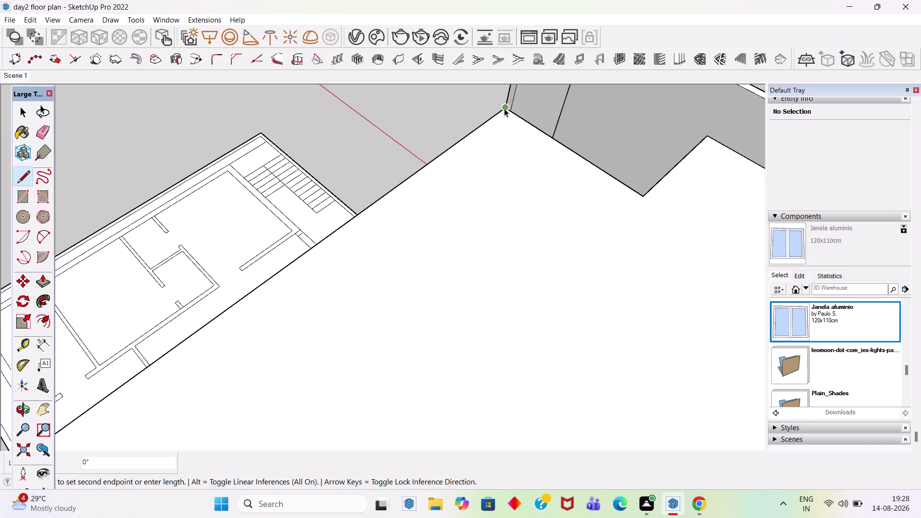
click(411, 173)
scroll(down, 3)
scroll(down, 3)
scroll(up, 3)
scroll(up, 3)
middle_drag(291, 302, 457, 219)
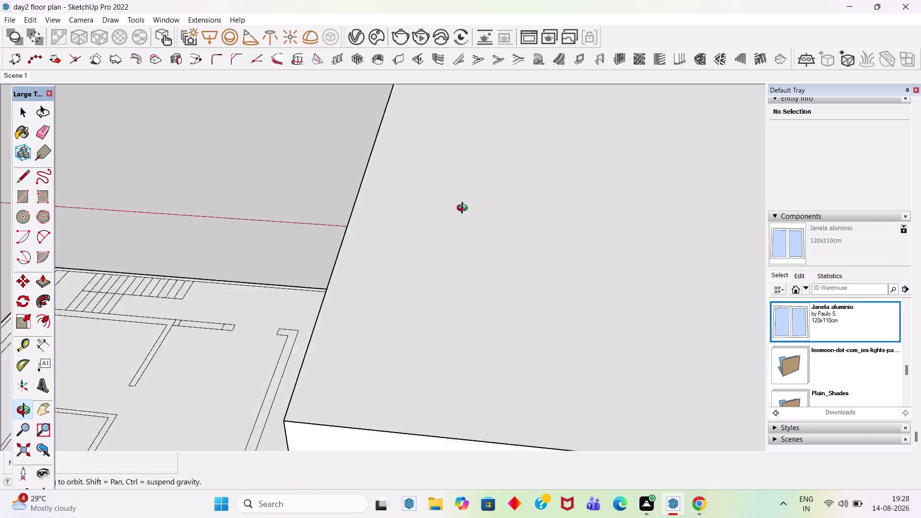
middle_drag(457, 219, 528, 142)
scroll(up, 3)
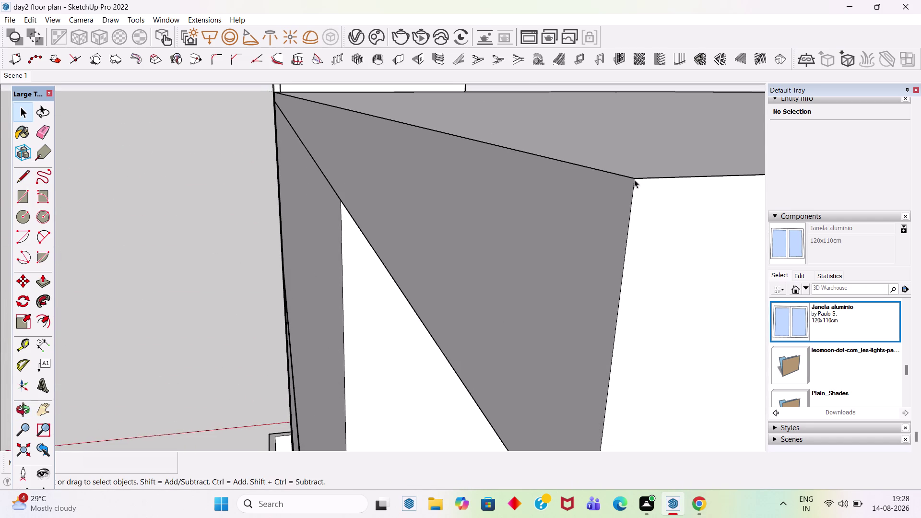
Select the first two traced roof-top edges.
click(627, 176)
scroll(down, 3)
middle_drag(467, 239, 456, 269)
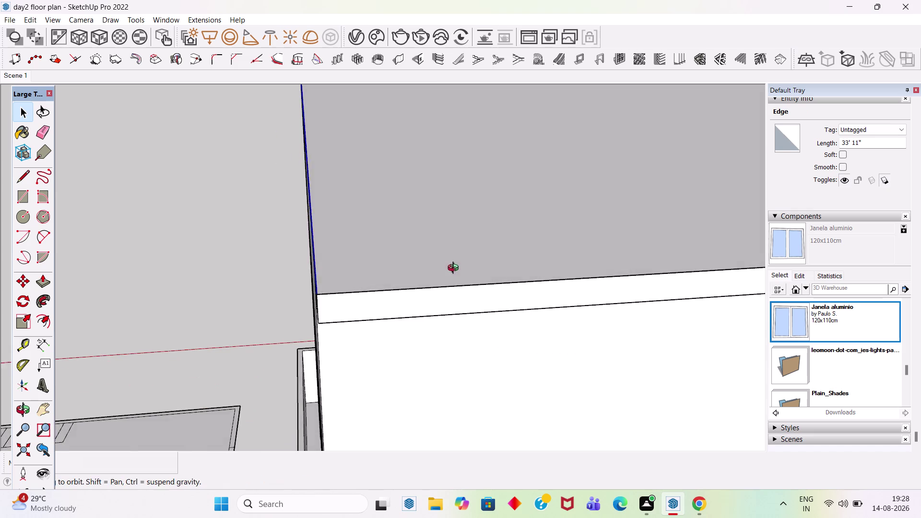
middle_drag(455, 269, 453, 271)
scroll(up, 3)
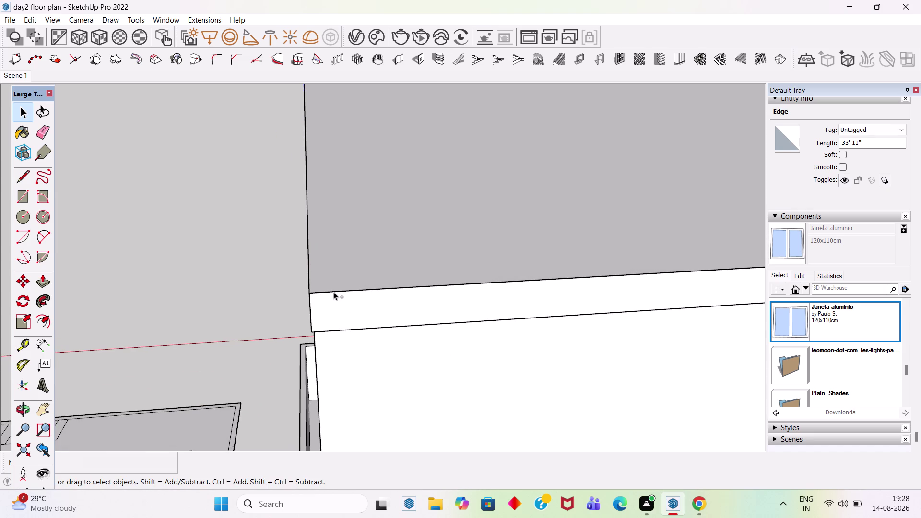
click(333, 292)
Add the remaining roof-slab top edges to the selection.
scroll(down, 3)
middle_drag(564, 282, 307, 334)
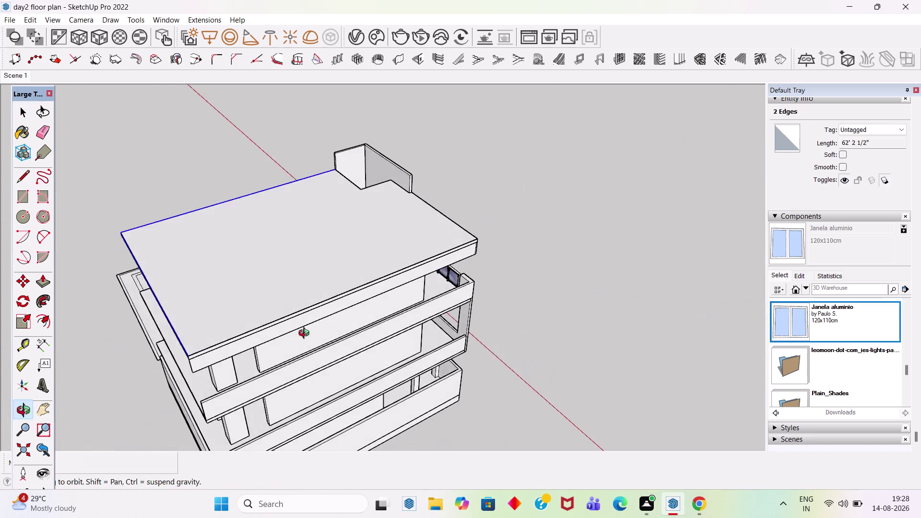
middle_drag(307, 334, 301, 338)
scroll(up, 3)
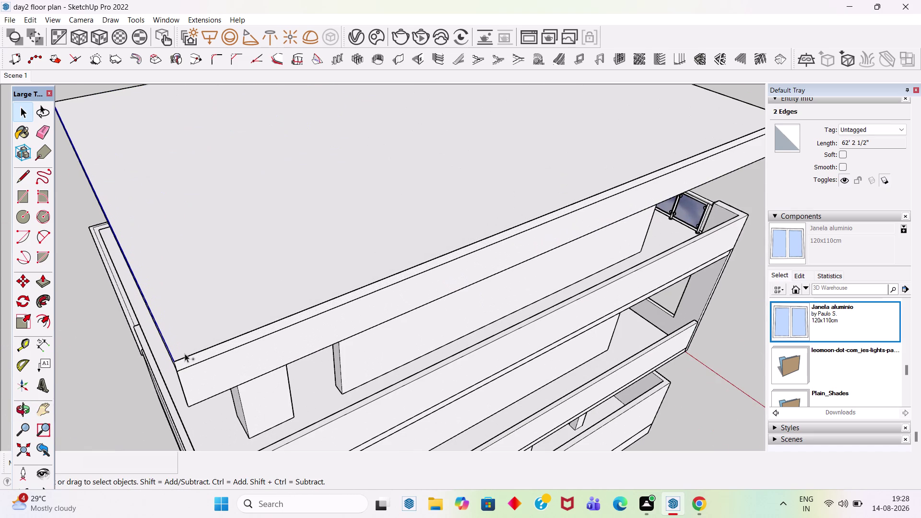
click(187, 354)
scroll(down, 3)
middle_drag(580, 251, 564, 257)
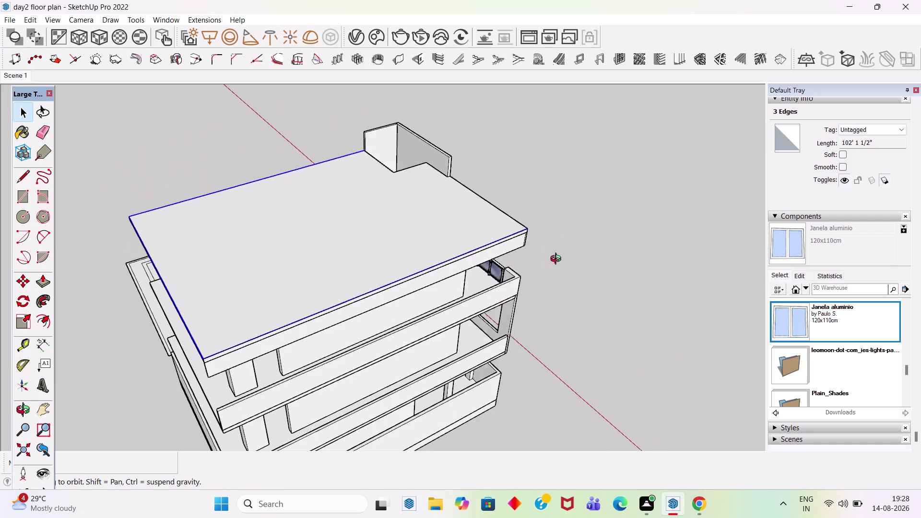
middle_drag(564, 258, 377, 330)
scroll(up, 3)
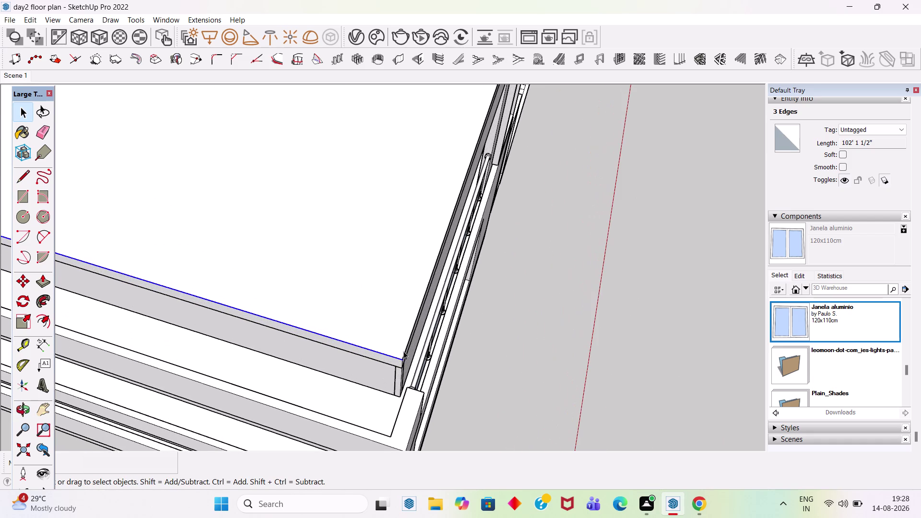
click(403, 354)
Copy the selected roof edges downward from the roof corner with Move.
key(m)
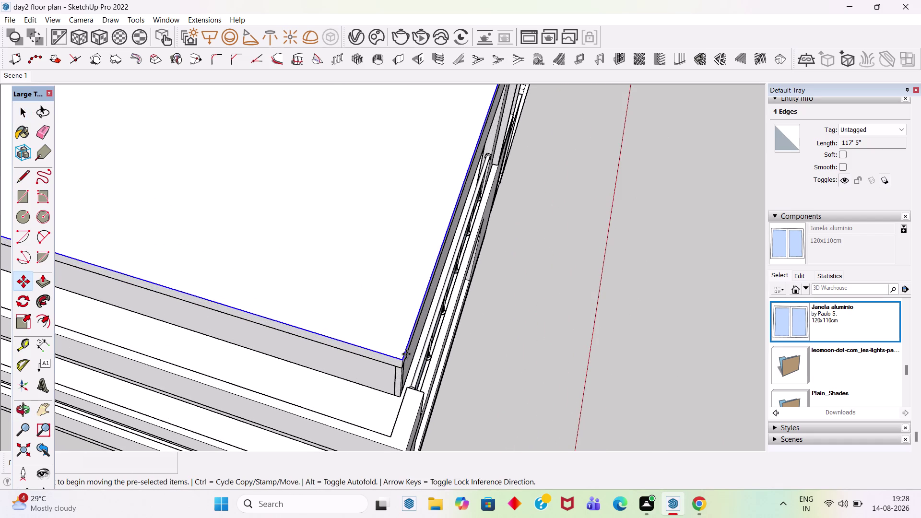
click(404, 361)
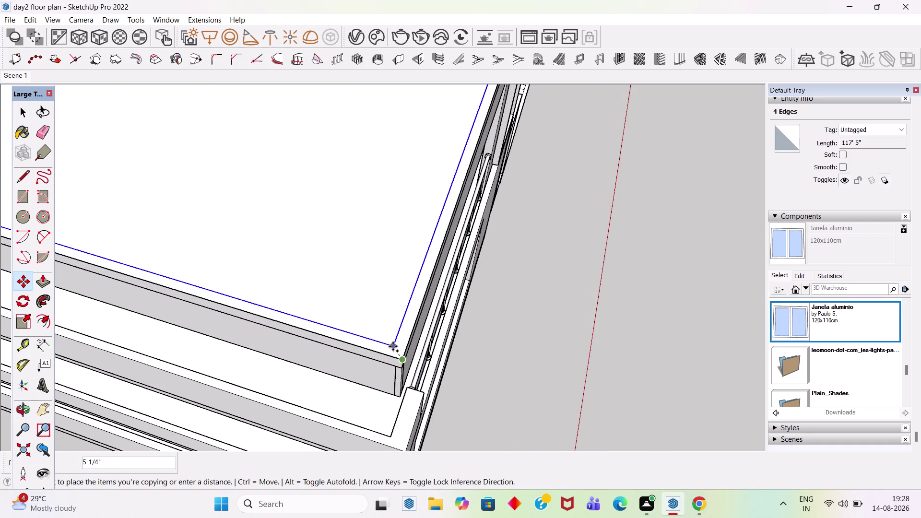
scroll(down, 3)
scroll(down, 3)
scroll(down, 3)
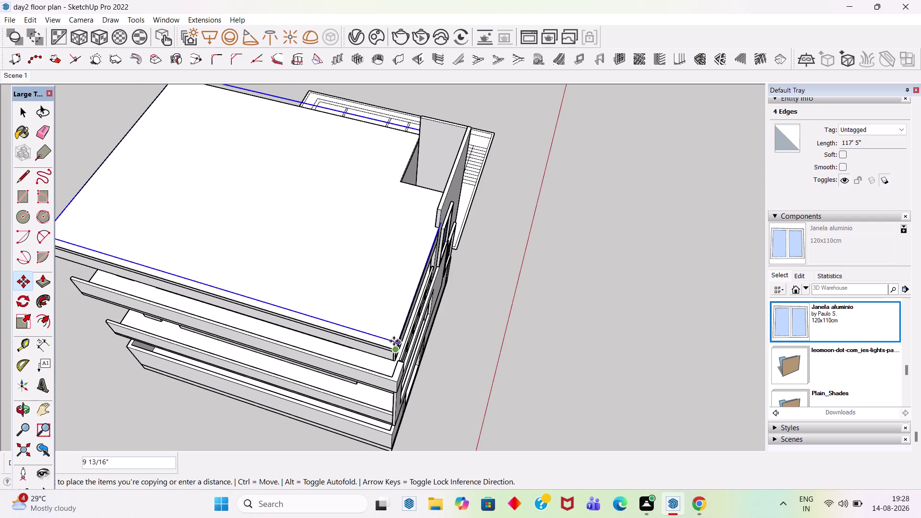
key(Escape)
key(space)
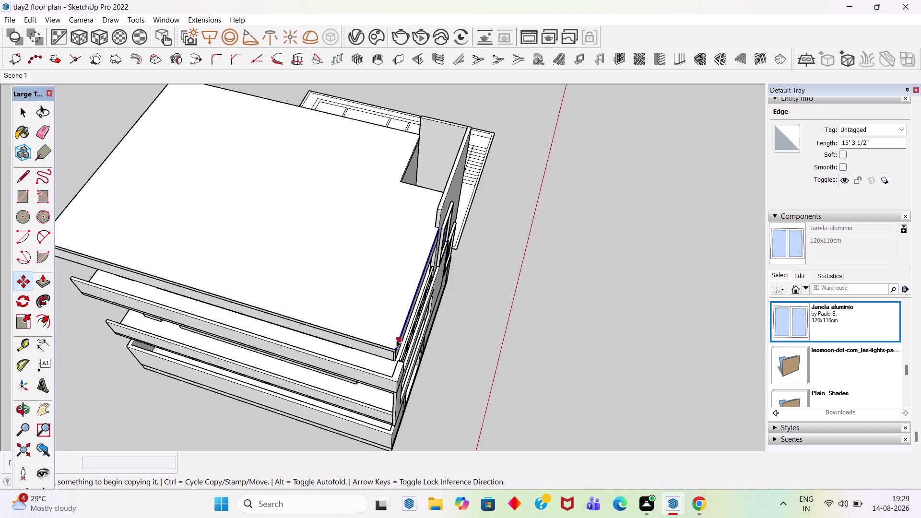
scroll(up, 3)
scroll(up, 3)
scroll(down, 3)
scroll(up, 3)
click(391, 326)
scroll(up, 3)
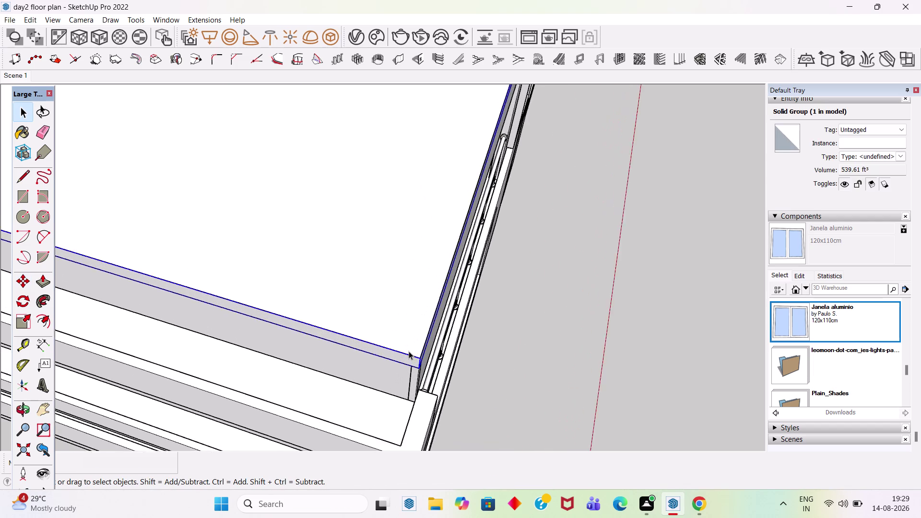
scroll(up, 3)
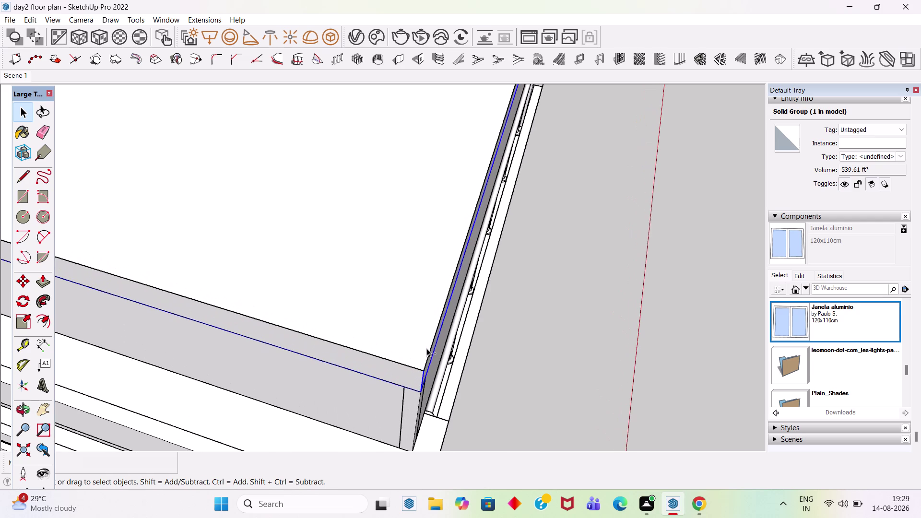
Undo the last five actions and view the whole house.
key(ctrl+z)
key(ctrl+z)
key(ctrl+z)
key(ctrl+z)
key(ctrl+z)
scroll(down, 3)
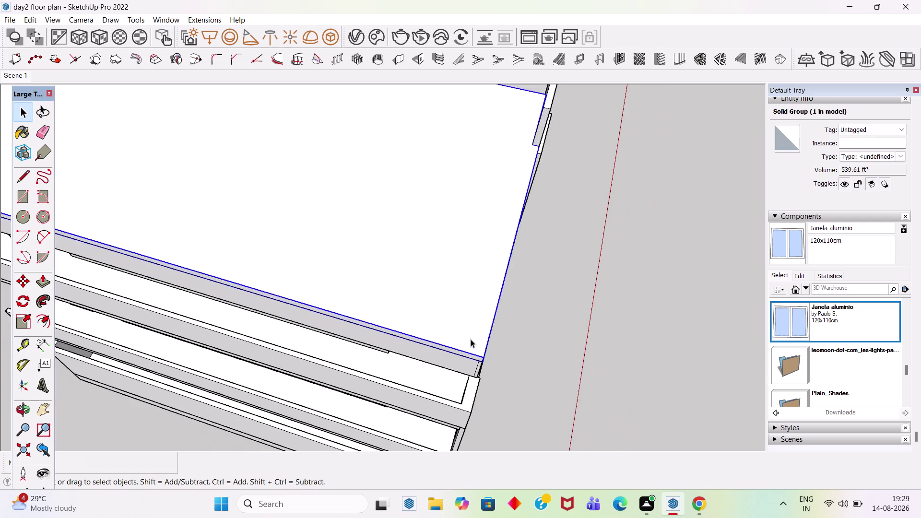
middle_drag(547, 341, 350, 212)
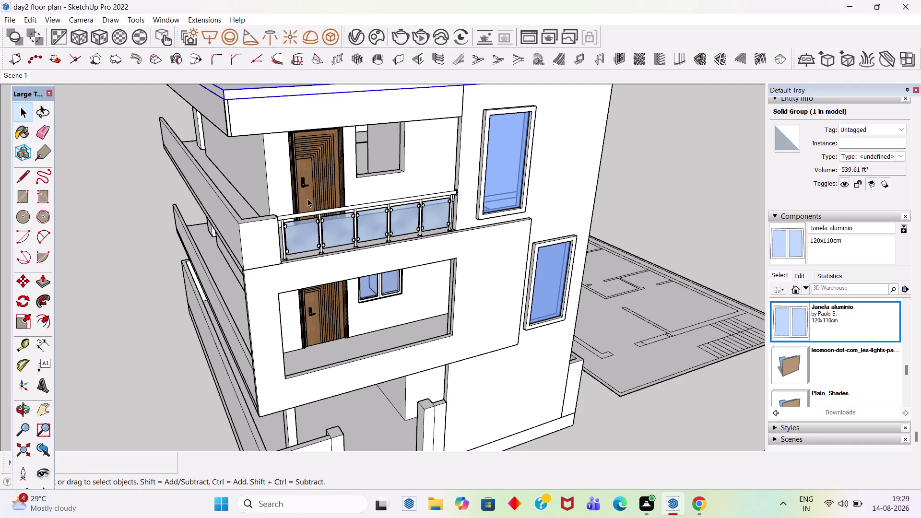
key(ctrl+y)
key(ctrl+r)
scroll(down, 3)
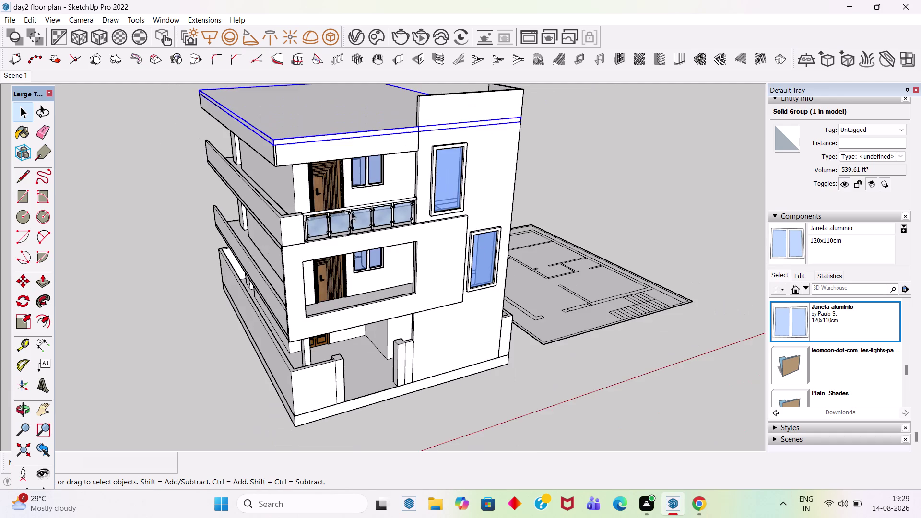
middle_drag(381, 205, 423, 180)
click(95, 174)
middle_drag(265, 203, 339, 338)
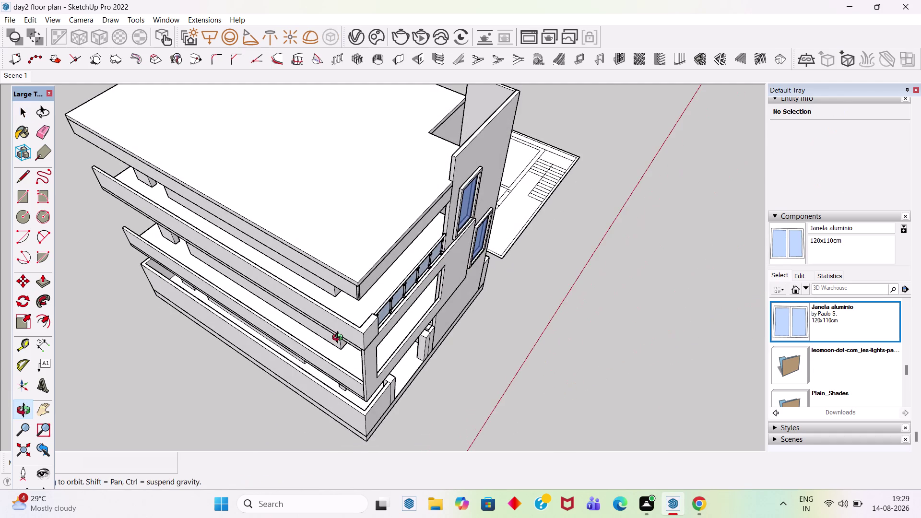
middle_drag(340, 337, 340, 339)
scroll(down, 3)
click(343, 237)
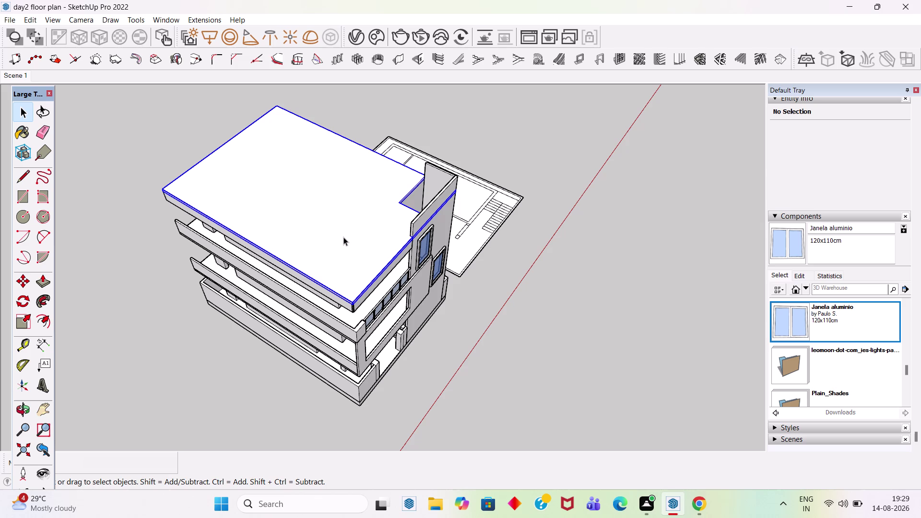
middle_drag(344, 235, 476, 221)
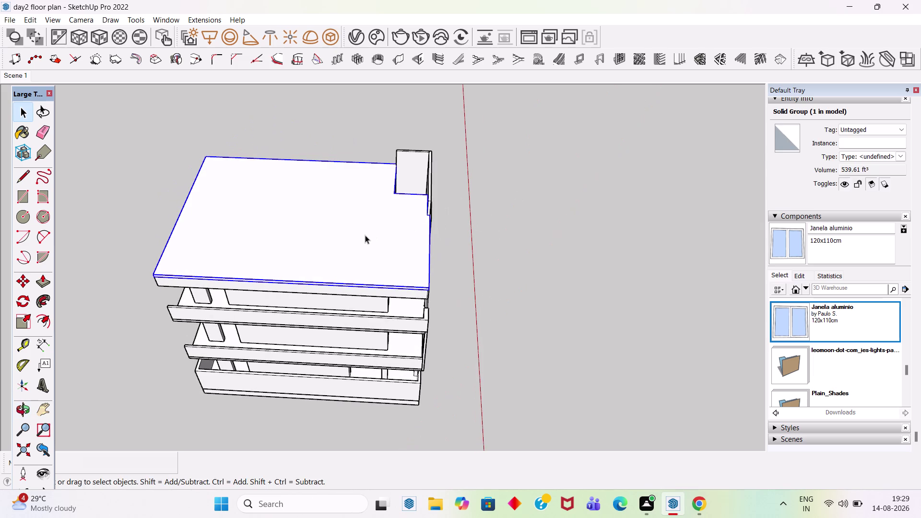
scroll(up, 3)
click(362, 120)
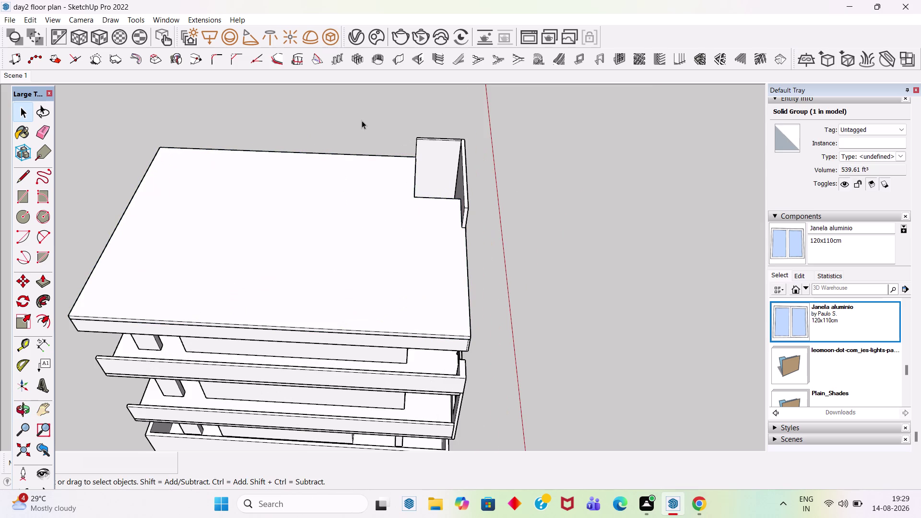
scroll(down, 3)
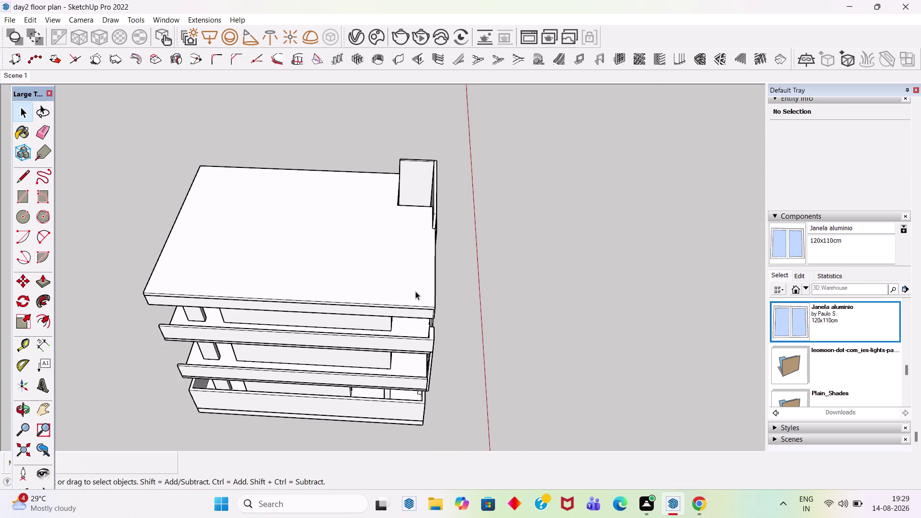
middle_drag(411, 290, 208, 271)
scroll(up, 3)
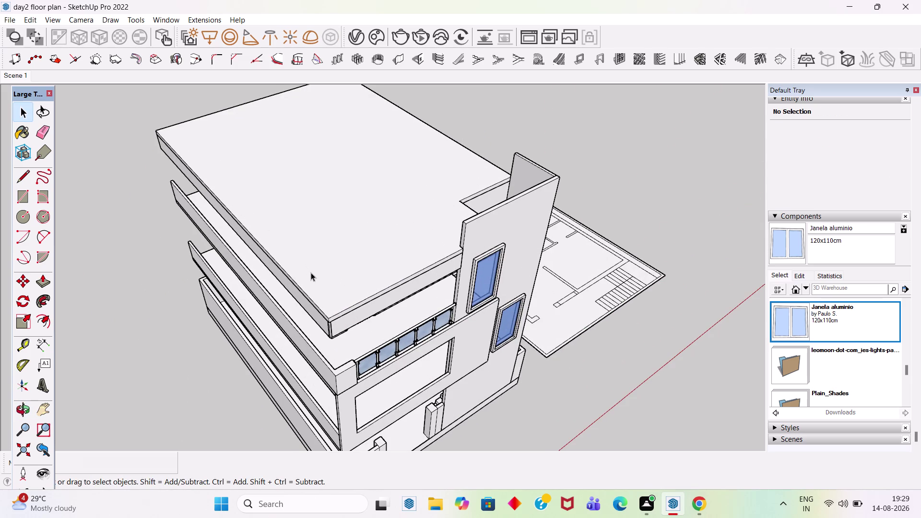
scroll(up, 3)
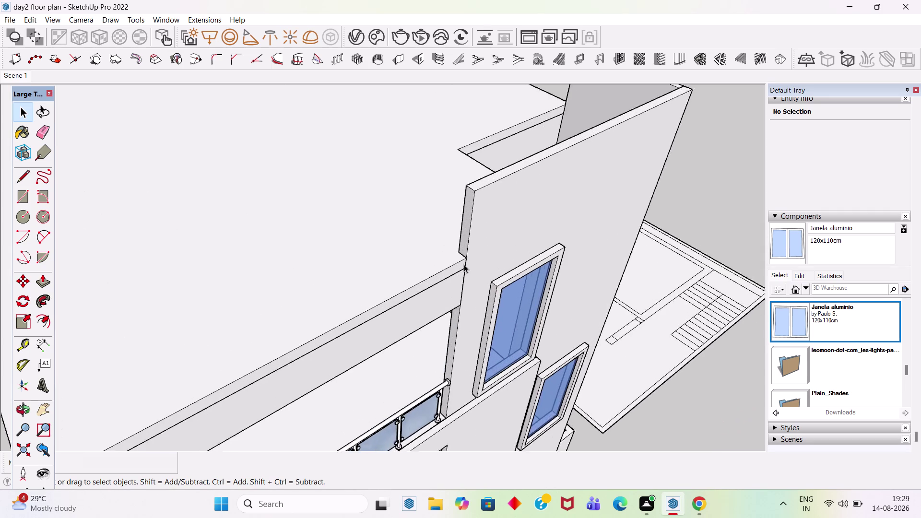
scroll(up, 3)
scroll(down, 3)
middle_drag(489, 262, 602, 248)
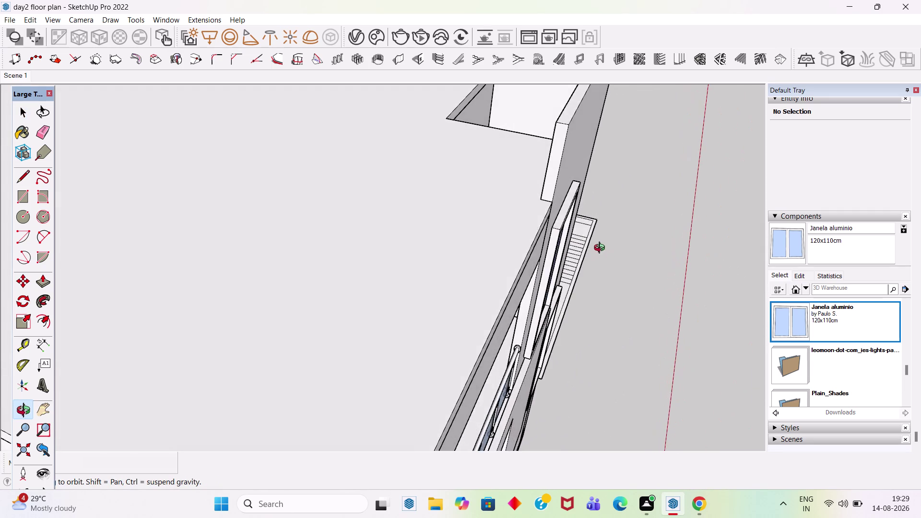
middle_drag(601, 249, 591, 243)
scroll(down, 3)
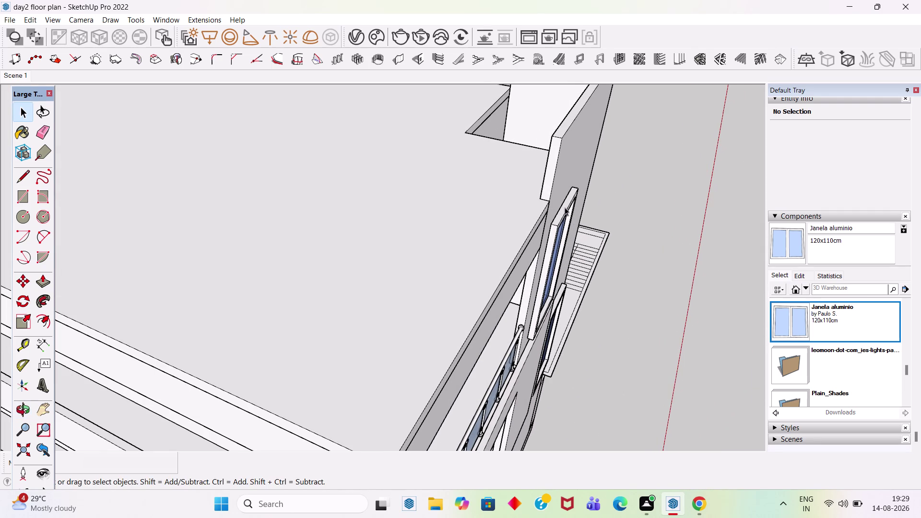
middle_drag(547, 203, 451, 151)
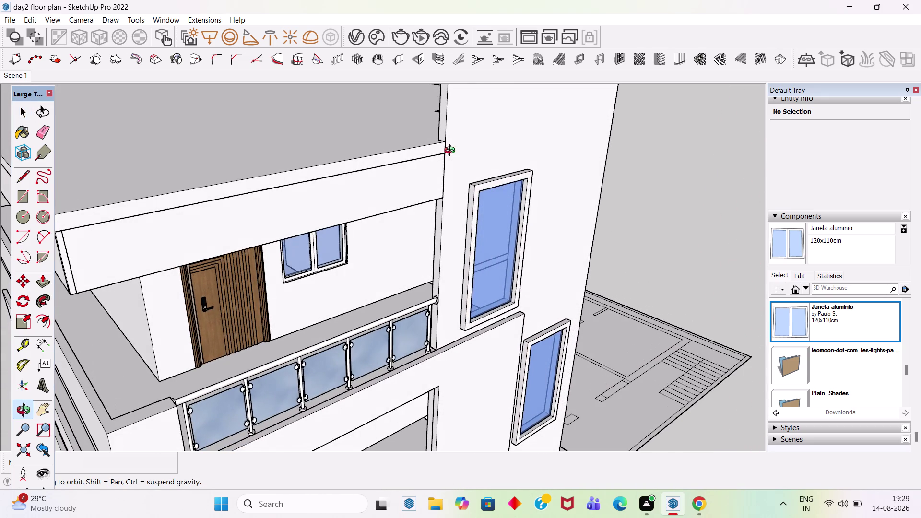
middle_drag(452, 151, 454, 169)
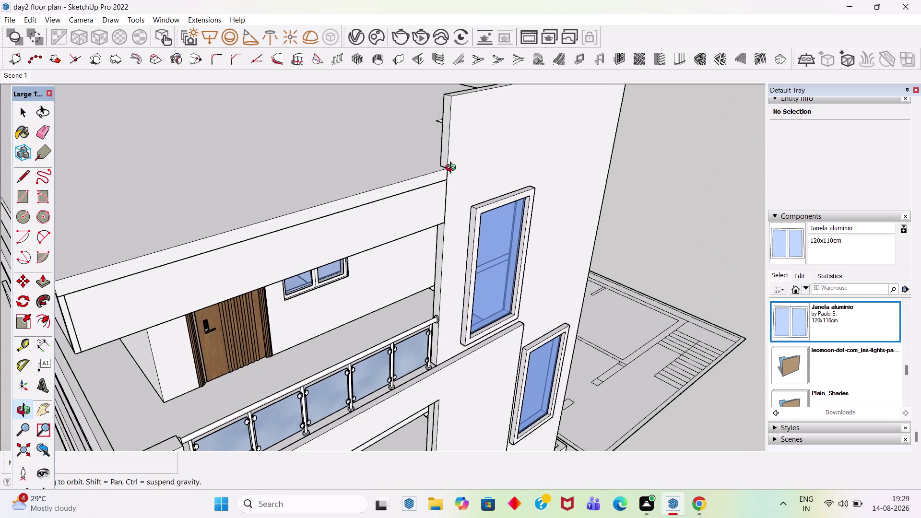
middle_drag(454, 169, 453, 169)
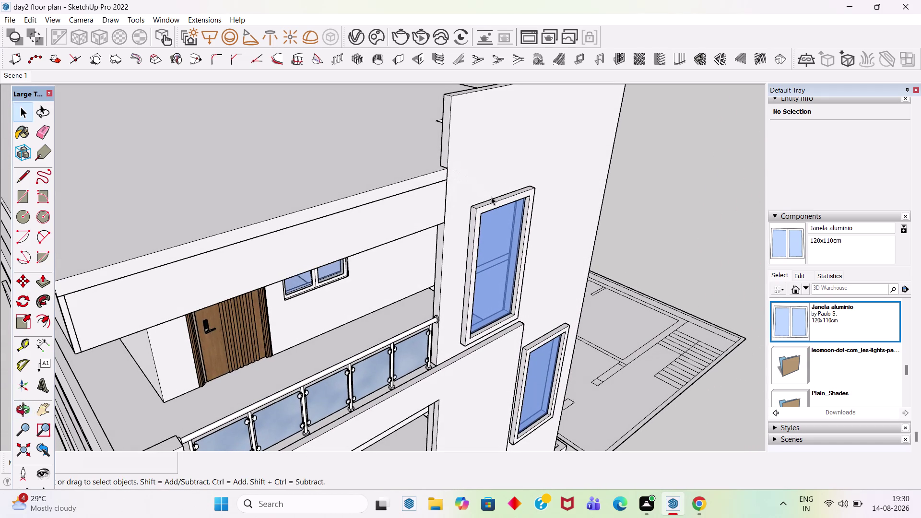